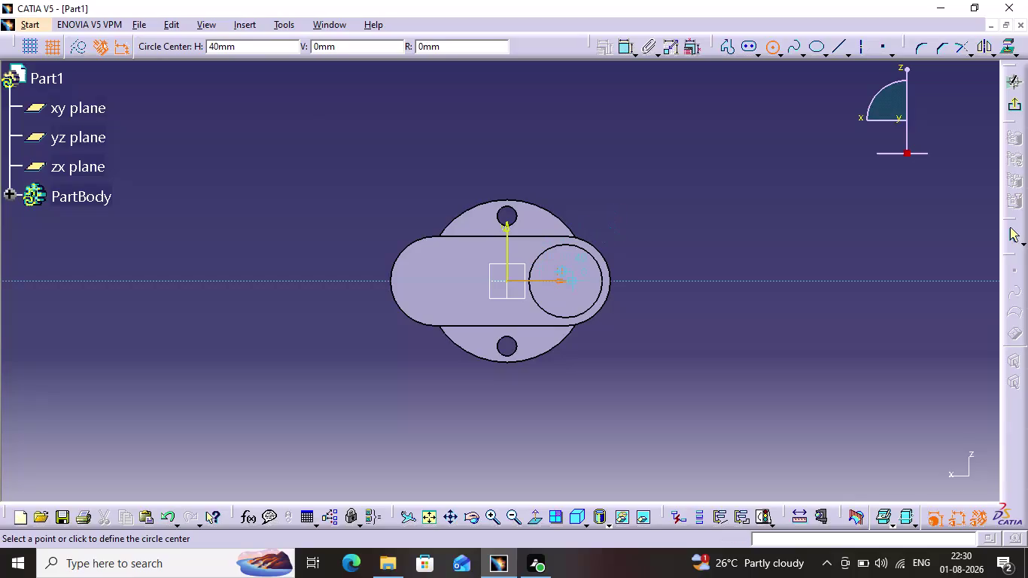
Sketch a trial circle at the shaft centre with a 50 mm diameter.
click(567, 280)
click(591, 325)
click(770, 325)
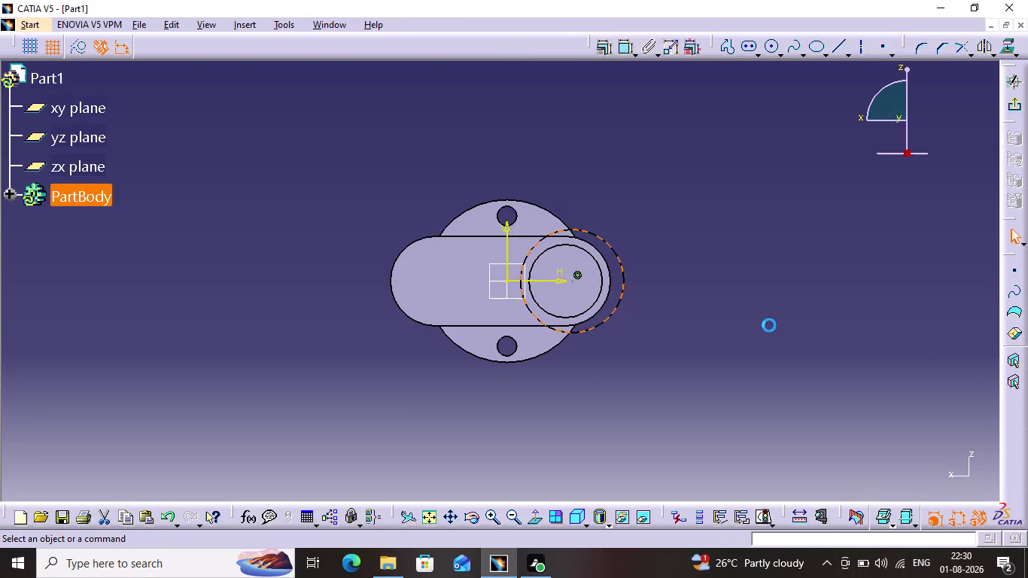
click(625, 266)
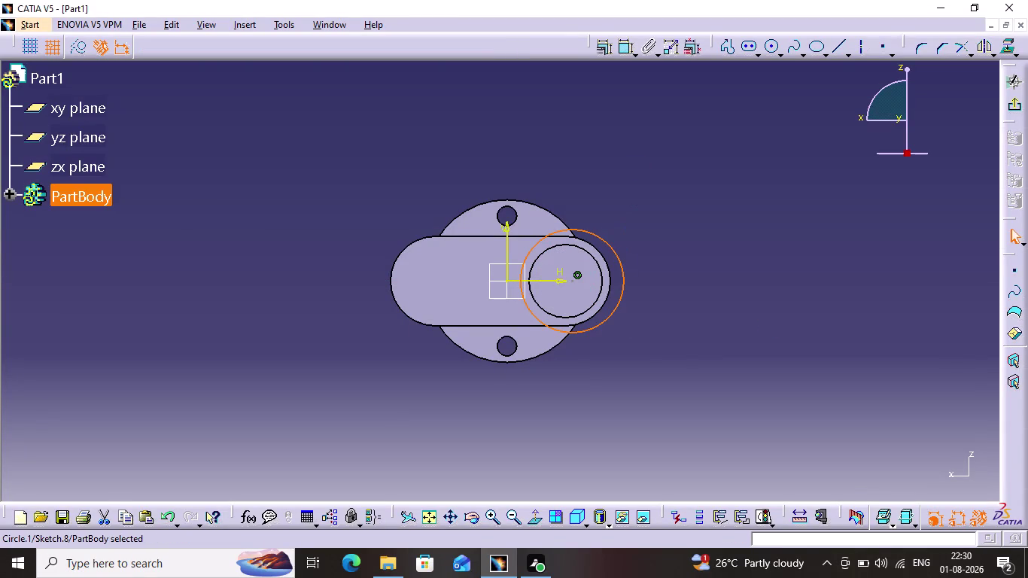
click(629, 50)
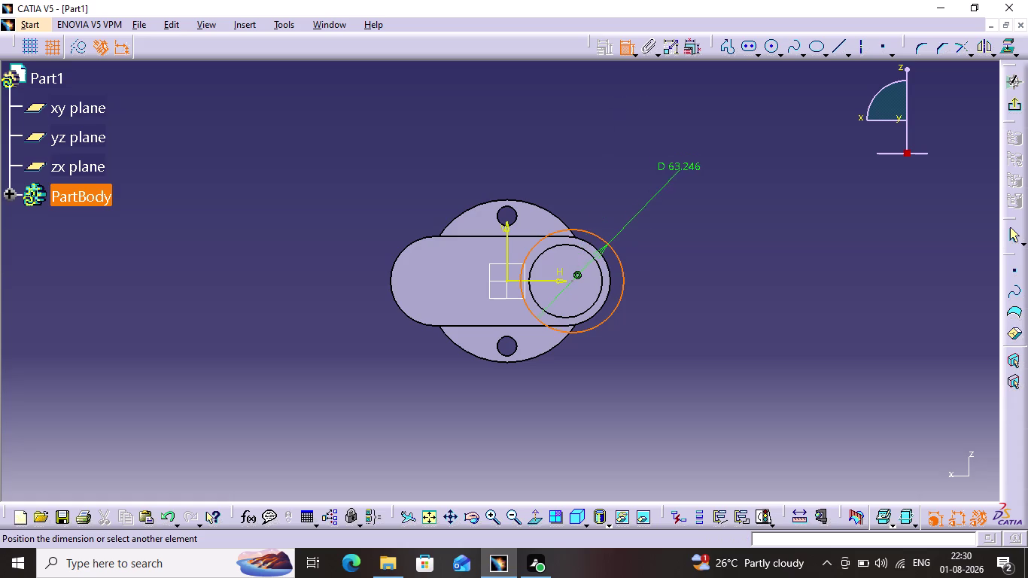
click(674, 180)
double_click(677, 173)
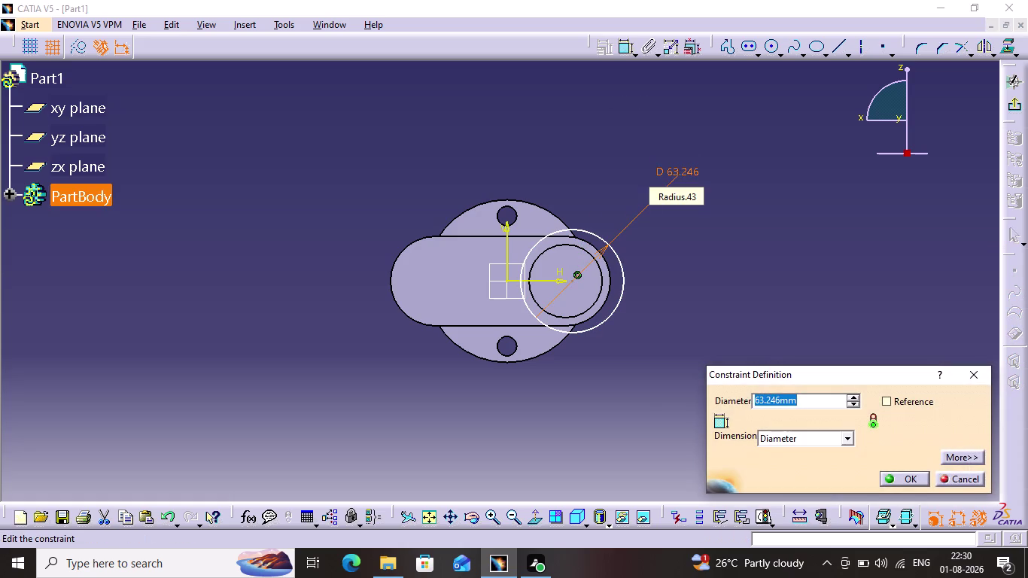
key(5)
key(0)
key(Return)
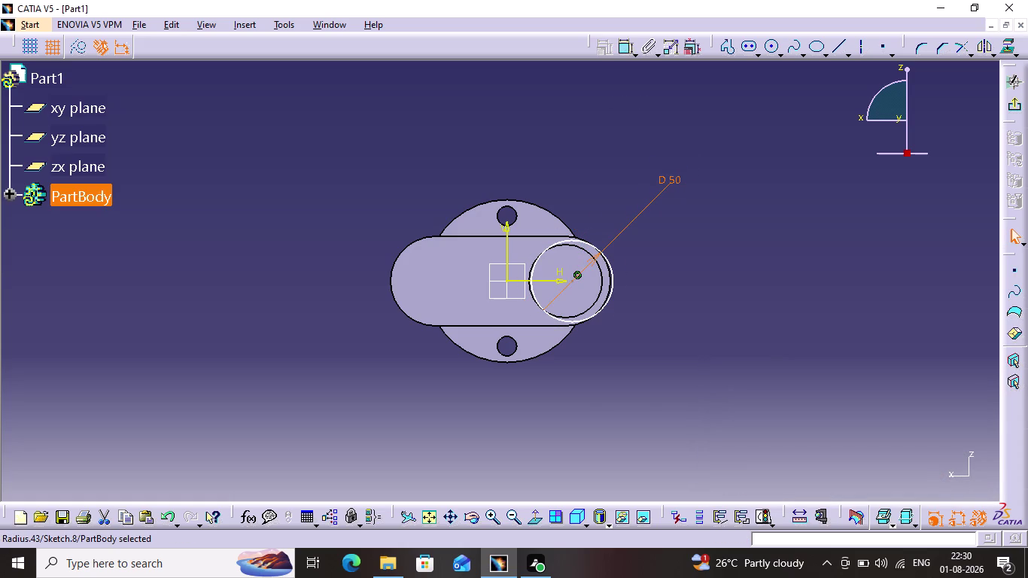
Constrain the trial circle concentric with the shaft's circular edge.
click(599, 281)
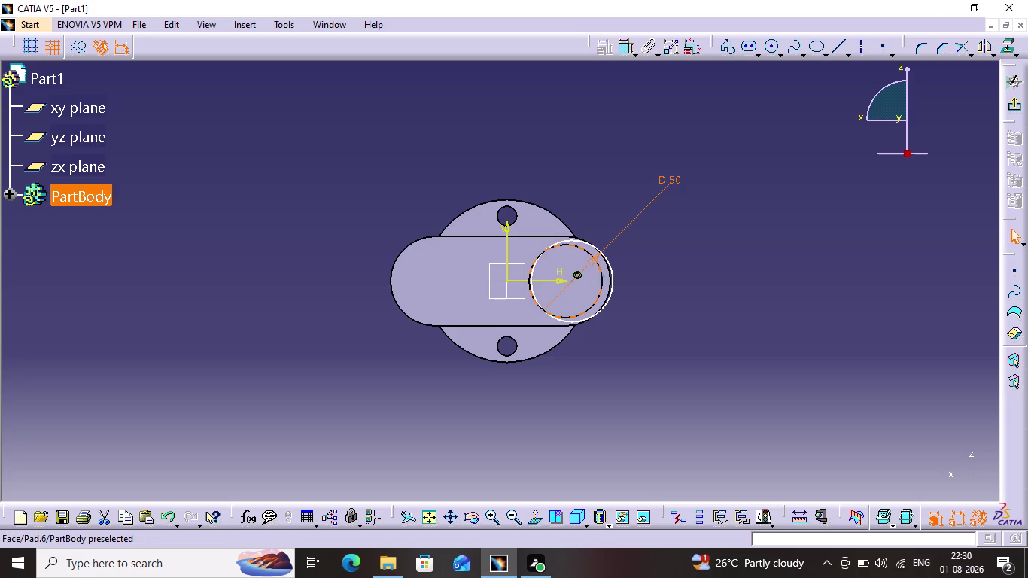
click(634, 281)
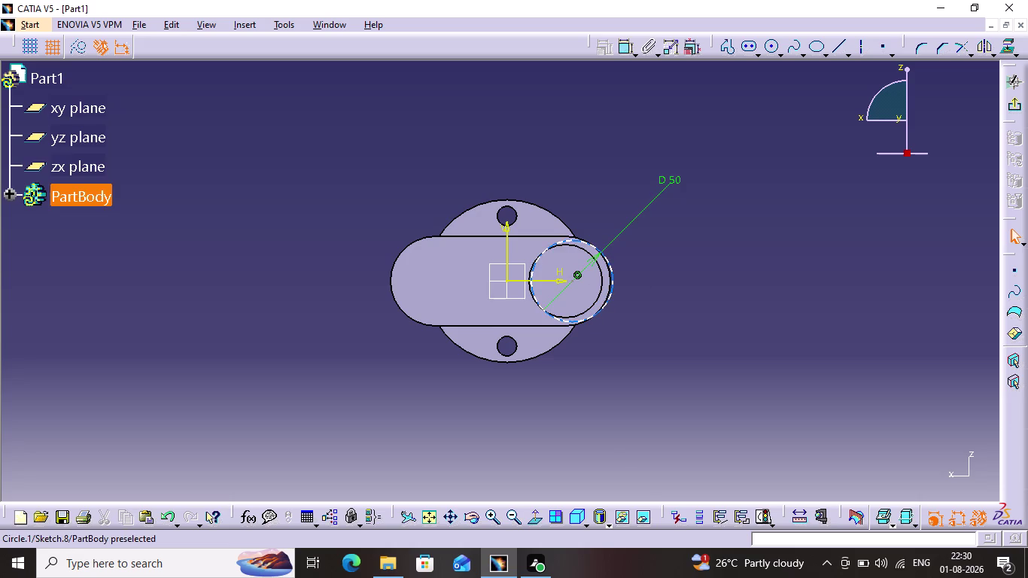
click(604, 256)
click(600, 269)
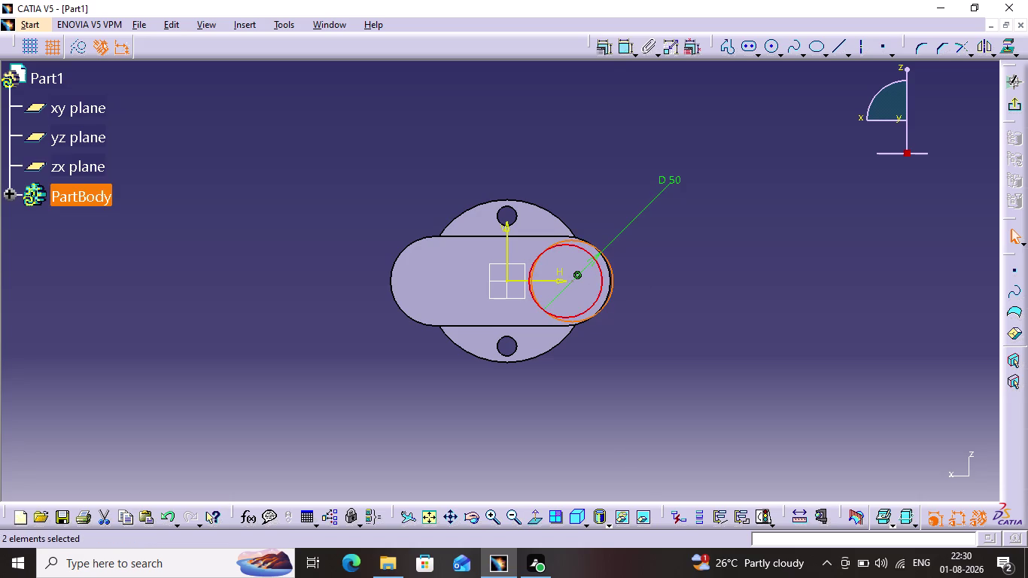
click(606, 56)
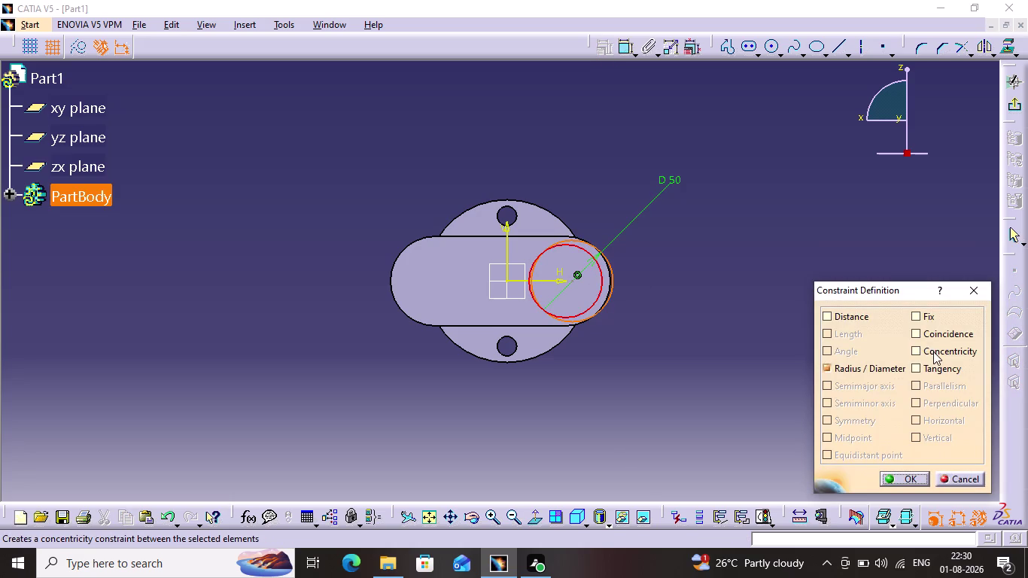
click(933, 352)
click(916, 475)
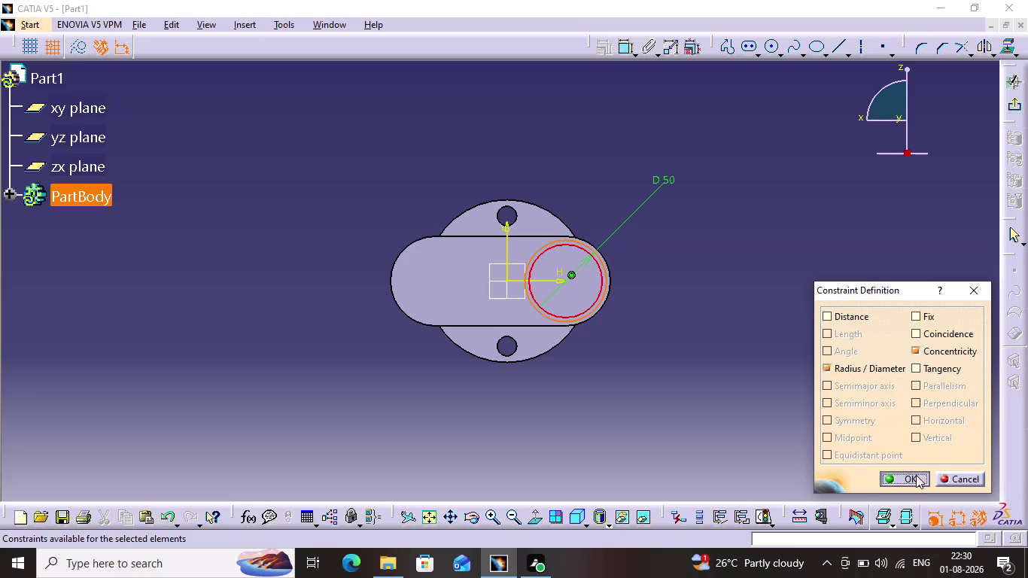
click(843, 390)
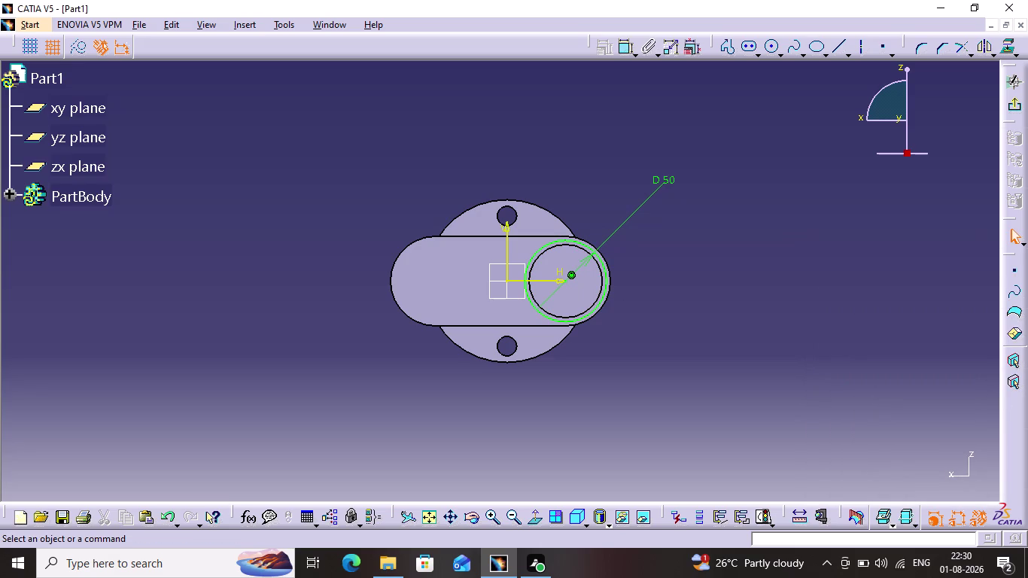
Dismiss the save prompt and undo the trial circle with its constraints.
key(ctrl+s)
key(ctrl+z)
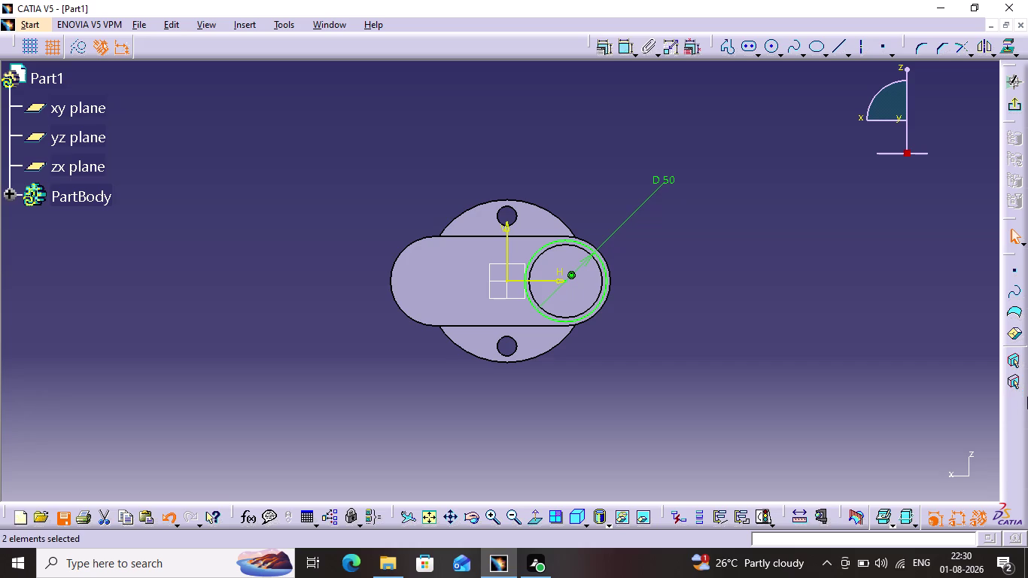
key(ctrl+z)
key(ctrl+z)
key(ctrl+z)
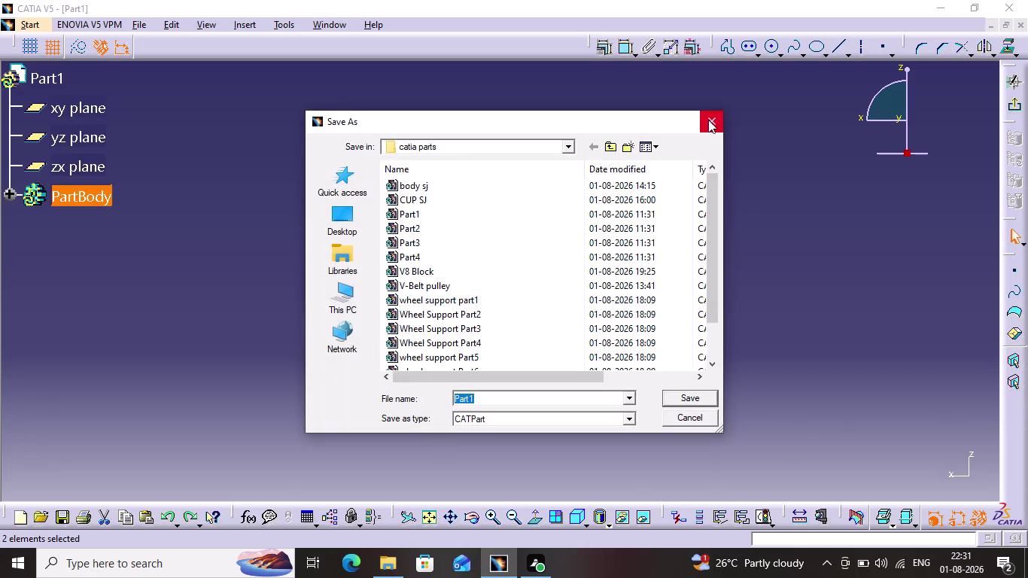
click(708, 119)
key(ctrl+z)
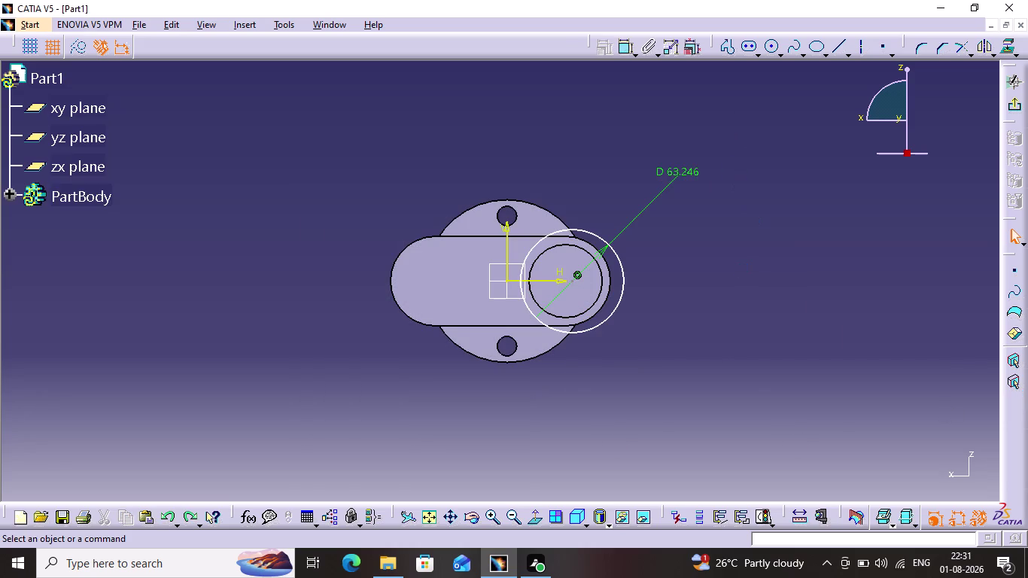
key(ctrl+z)
key(ctrl+z)
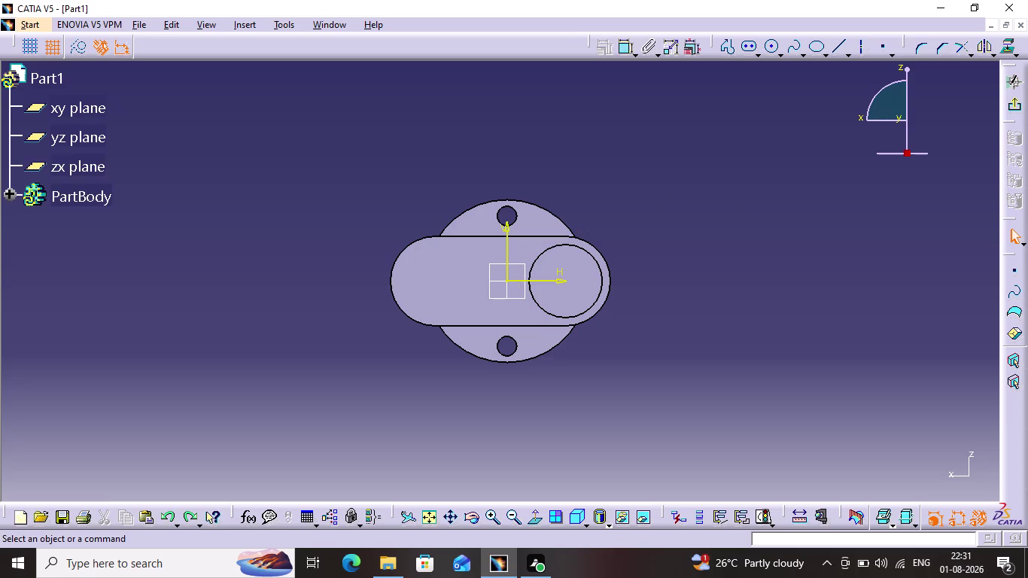
Draw an elongated slot profile starting from the shaft centre.
click(747, 46)
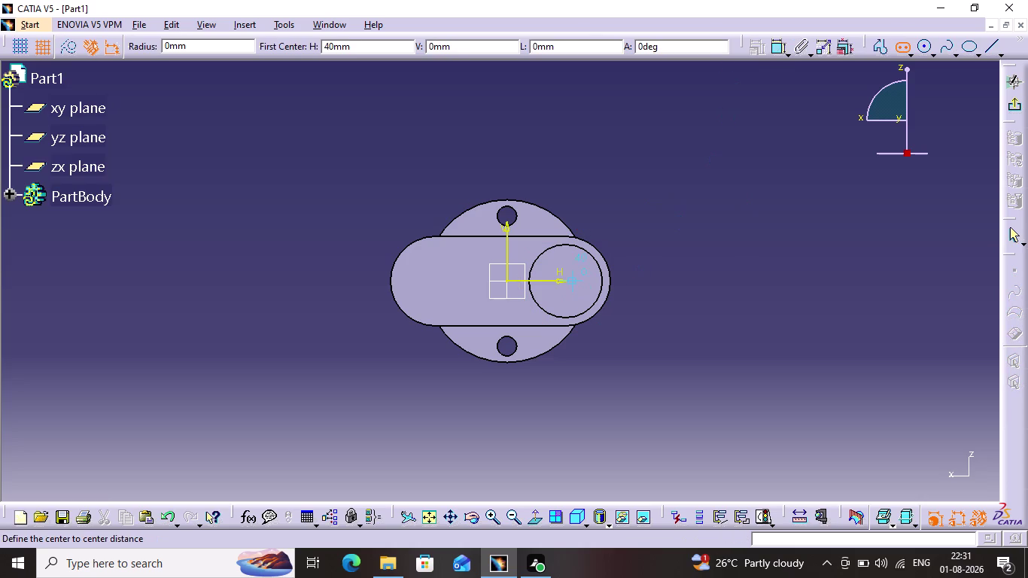
click(569, 283)
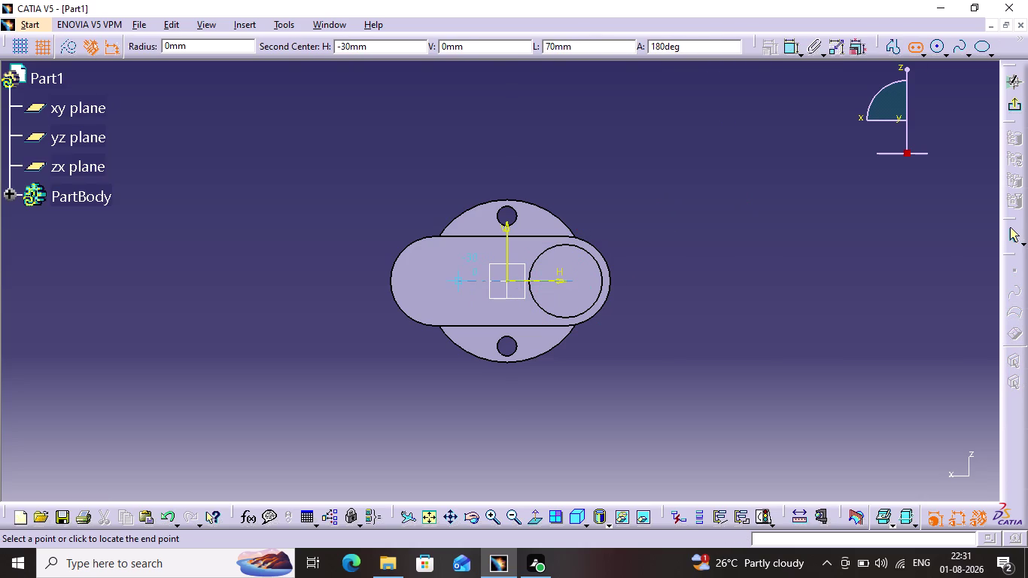
click(455, 277)
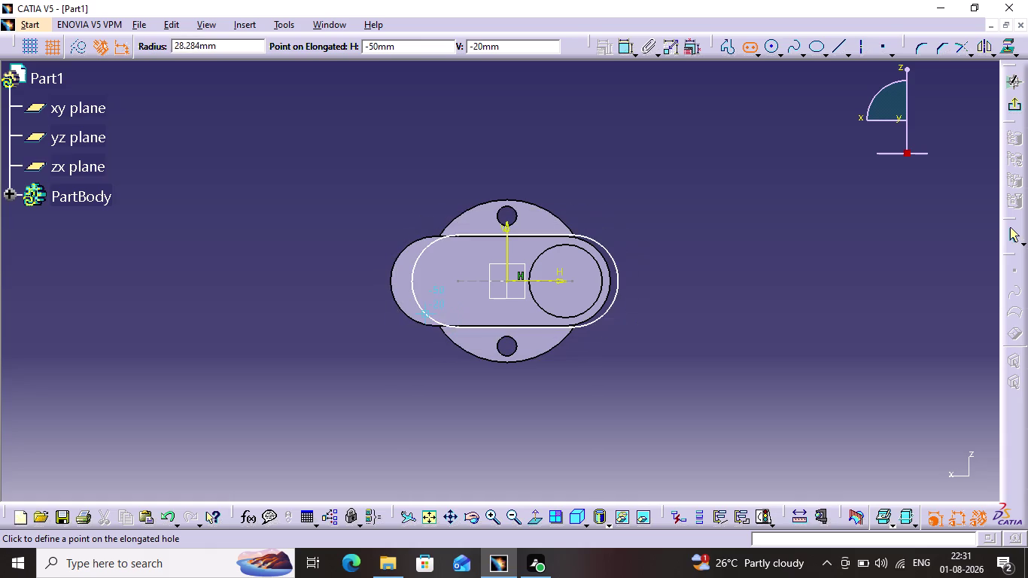
click(416, 303)
click(670, 301)
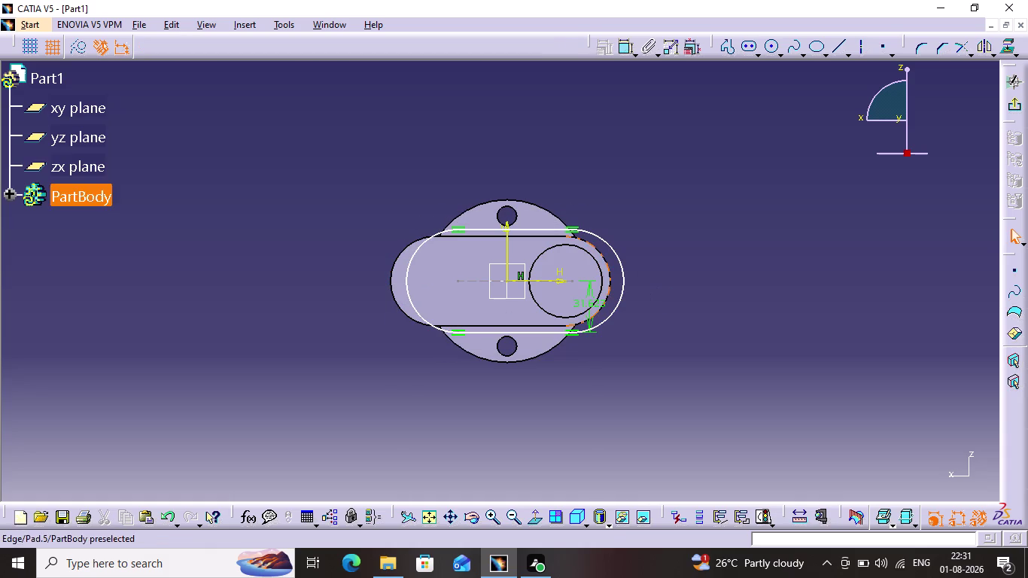
click(540, 227)
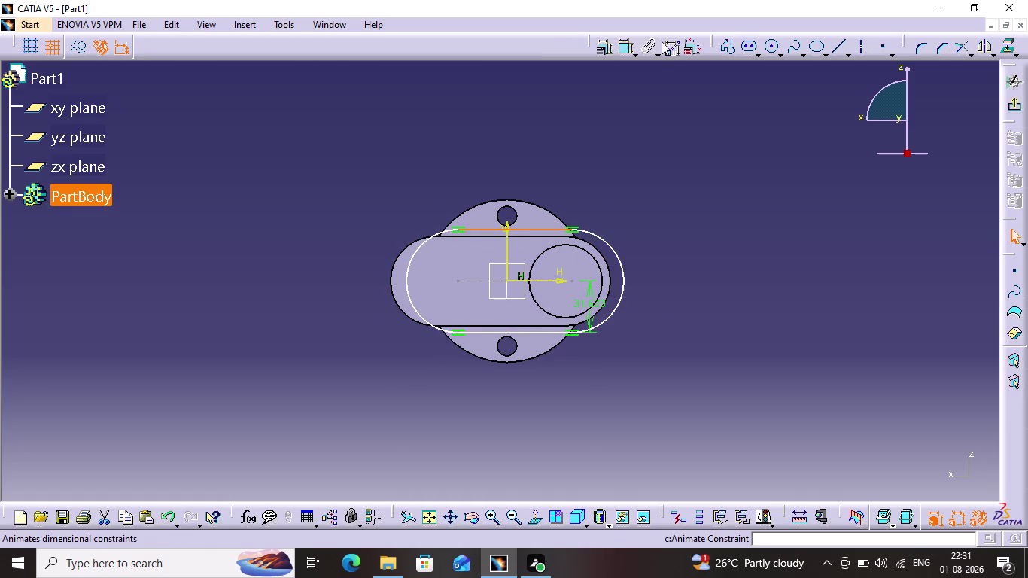
Dimension the slot to 40 mm length and 27.5 mm width.
click(623, 52)
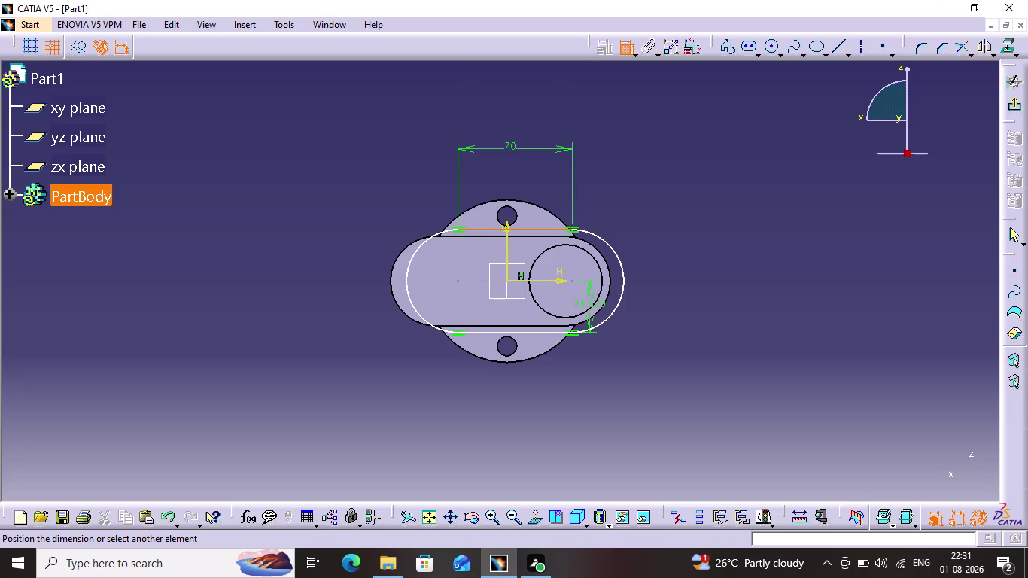
triple_click(512, 144)
double_click(512, 144)
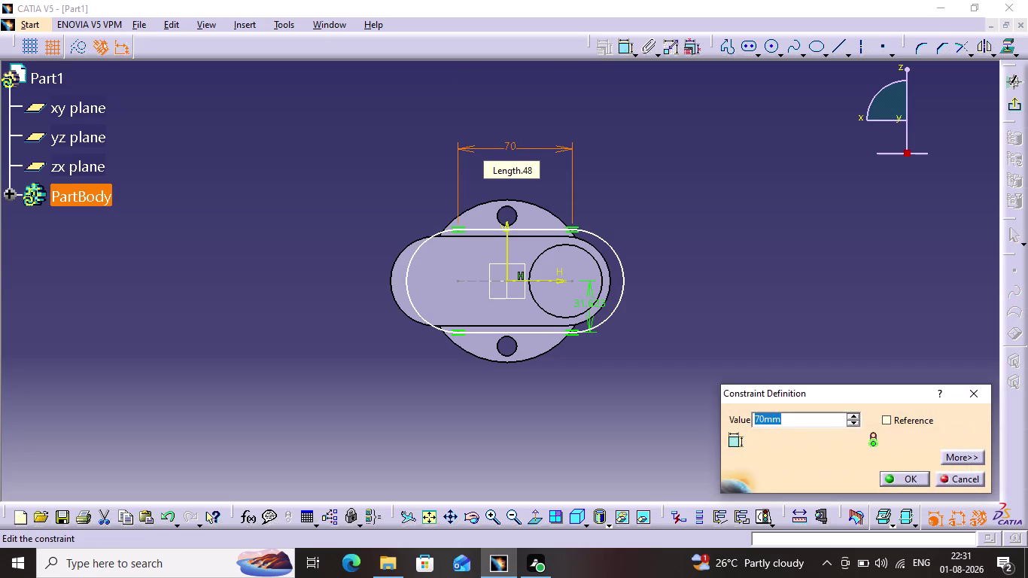
text(40)
key(Return)
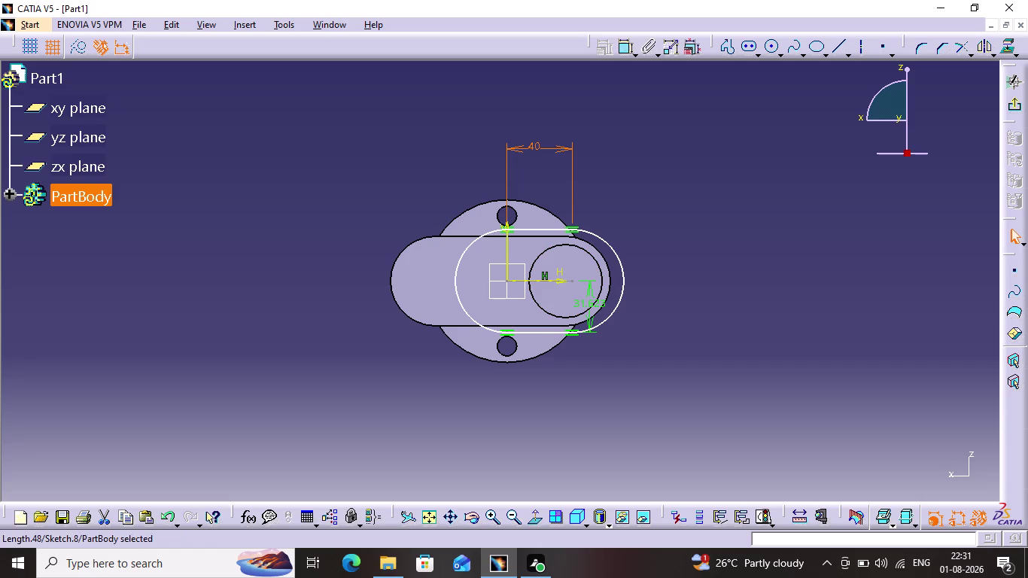
double_click(592, 307)
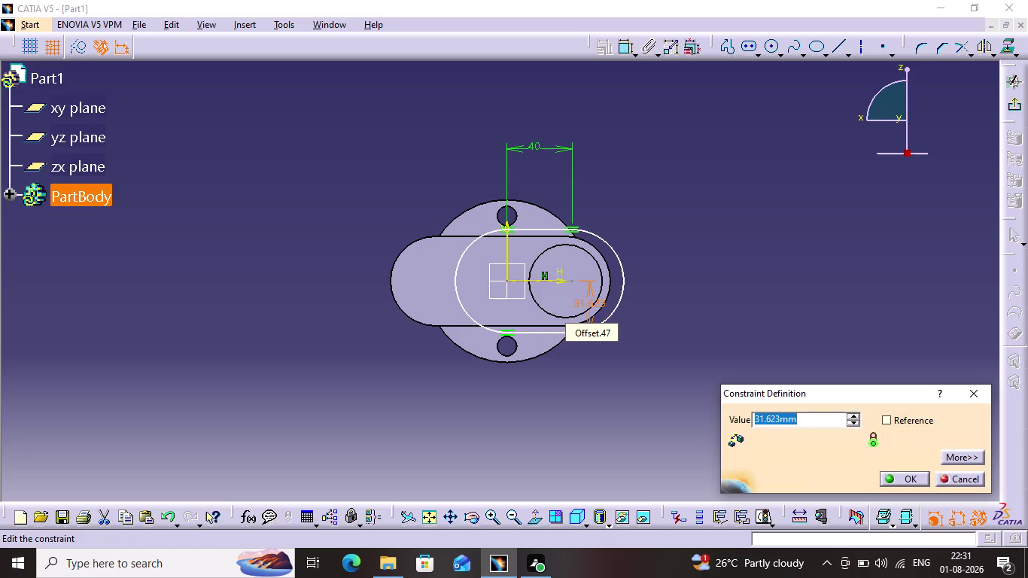
key(2)
key(7)
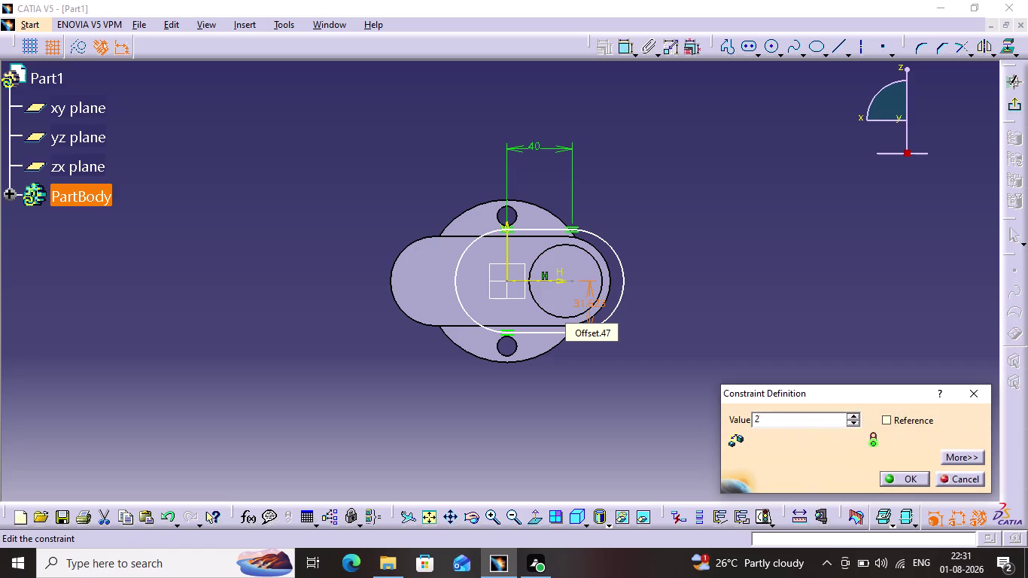
text(.5)
key(Return)
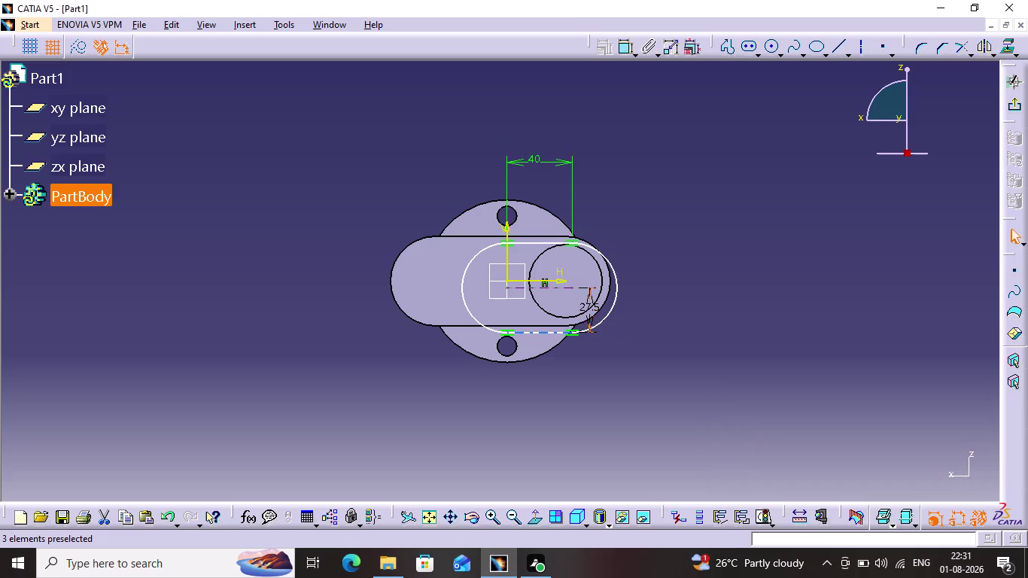
Make the slot's end arc concentric with the shaft circle and exit the sketch.
click(610, 303)
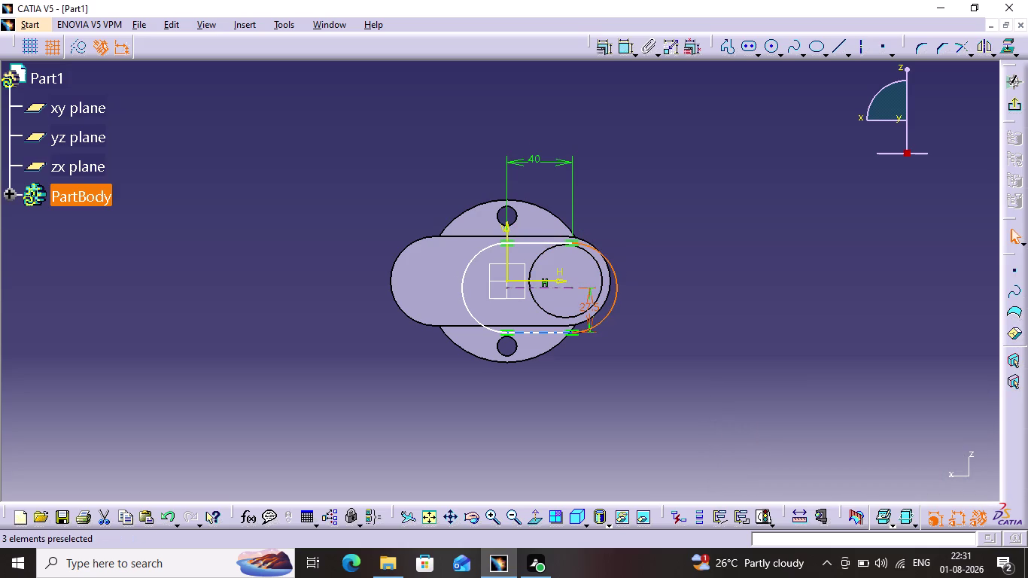
click(601, 289)
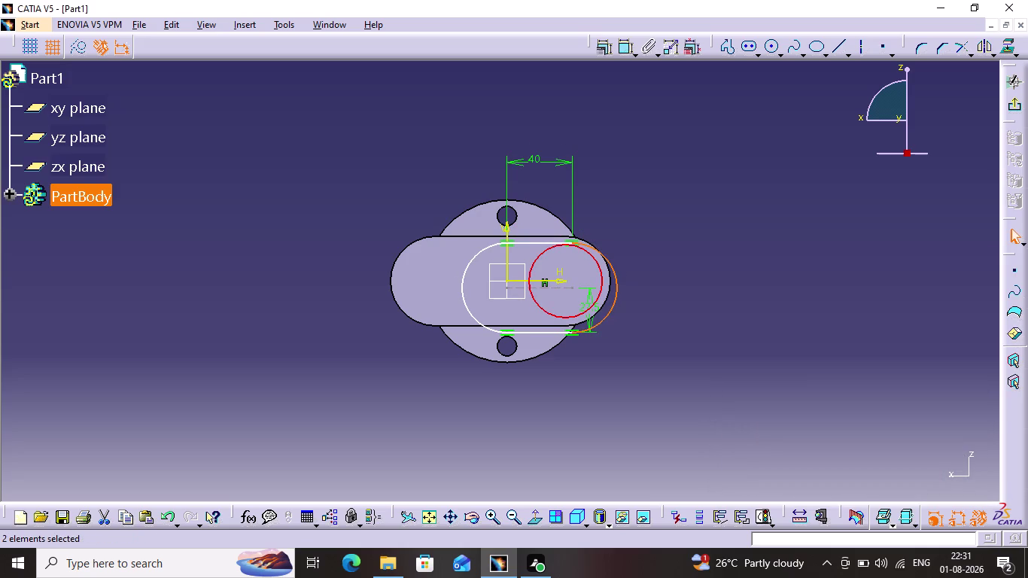
click(609, 54)
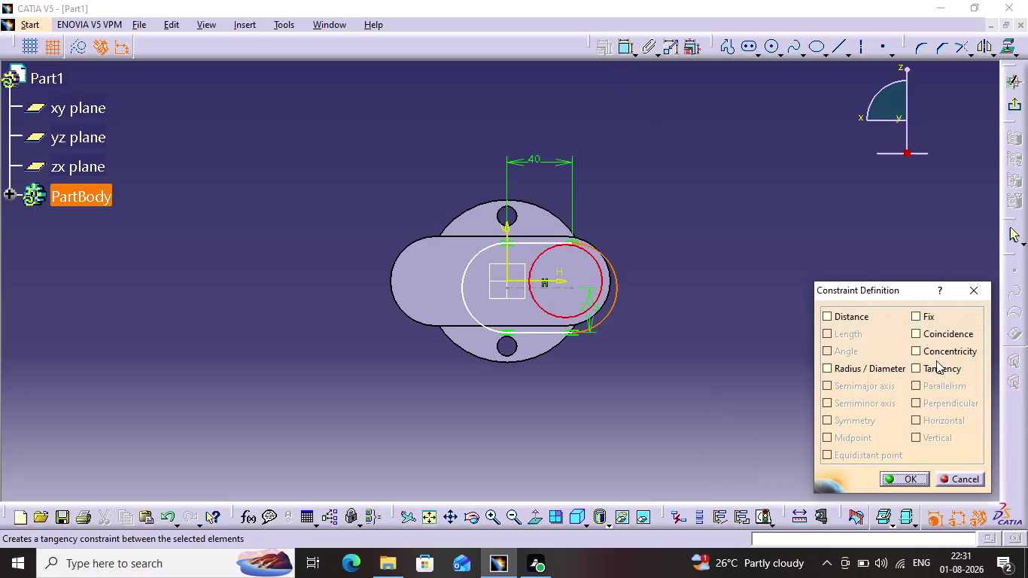
click(939, 356)
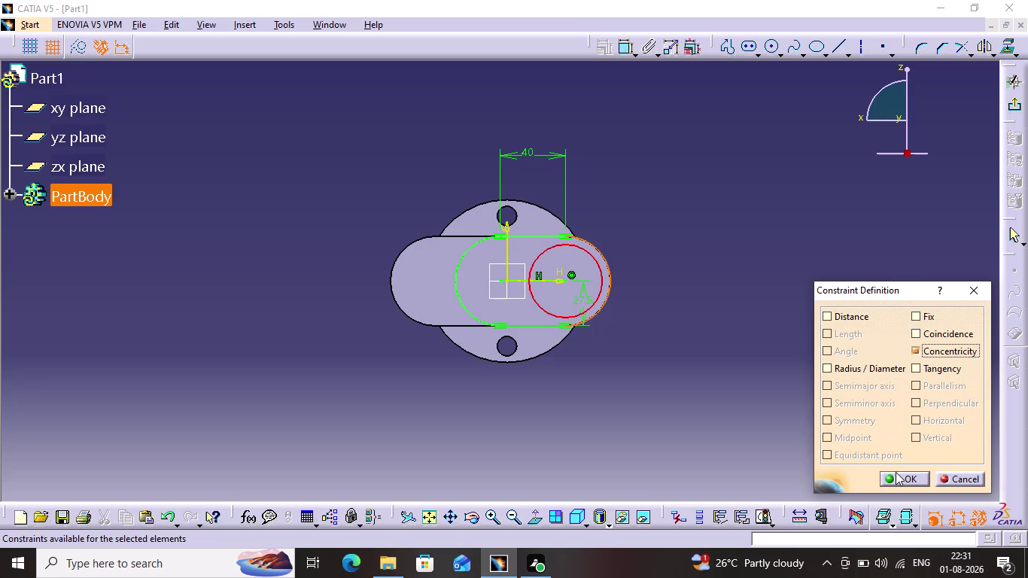
click(896, 477)
click(802, 311)
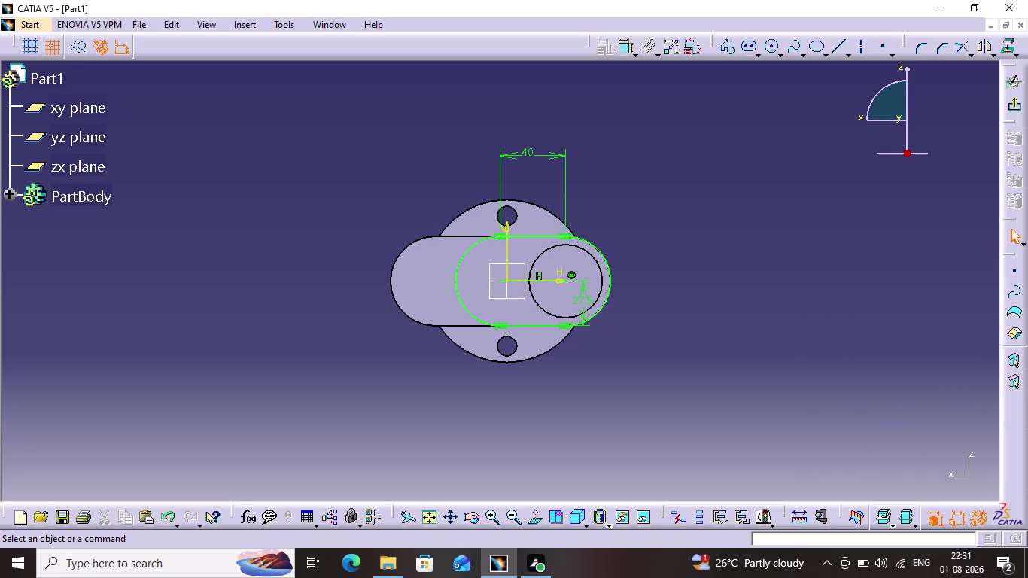
click(1014, 112)
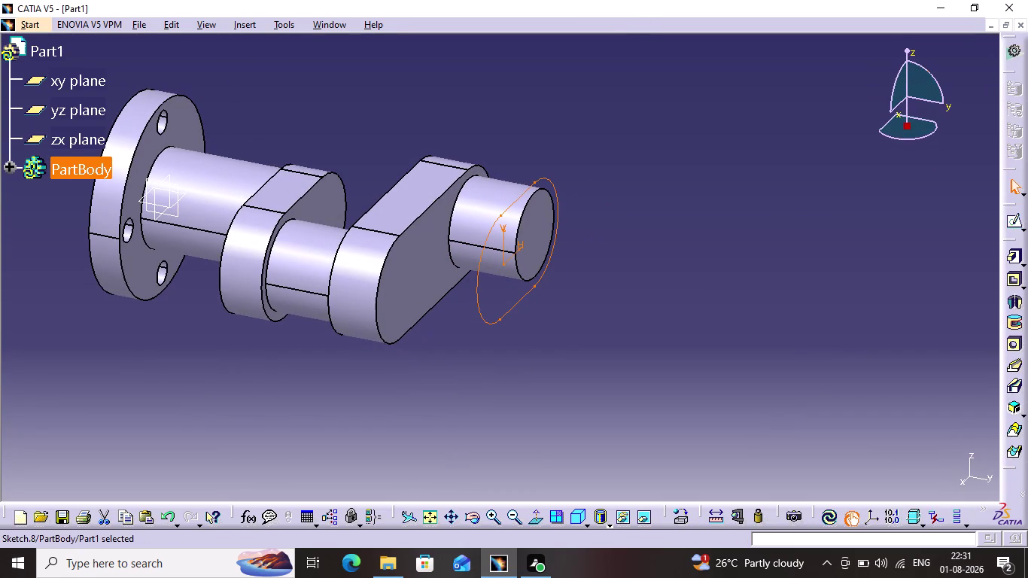
Pad the slot sketch 22 mm and start a sketch on the new web's end face.
click(1014, 262)
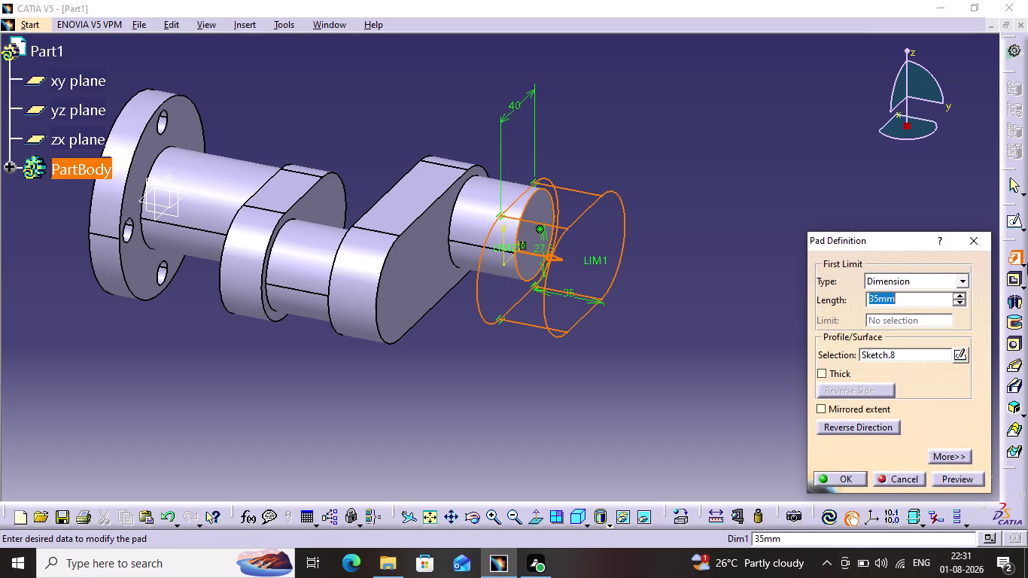
text(22)
key(Return)
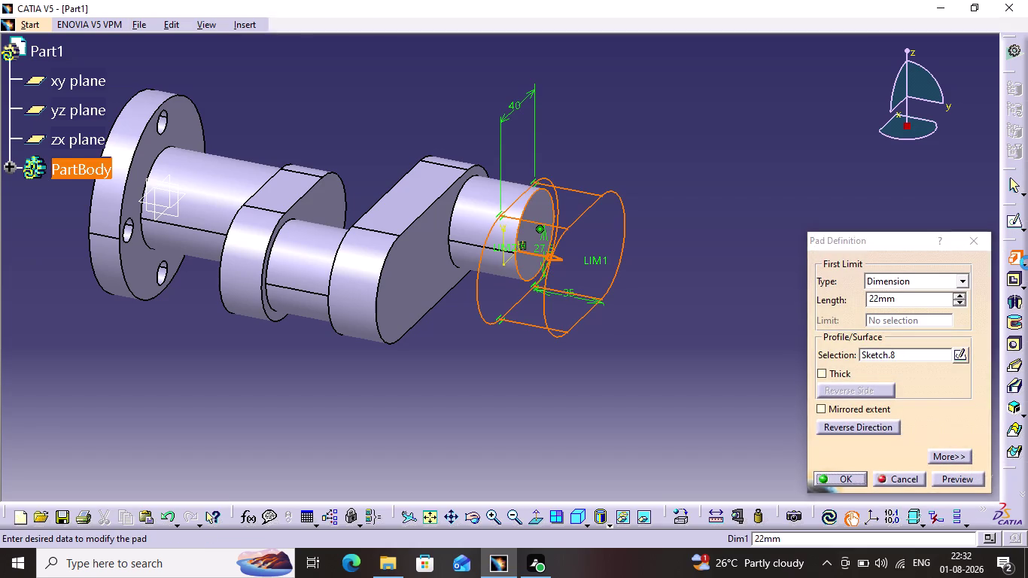
click(655, 320)
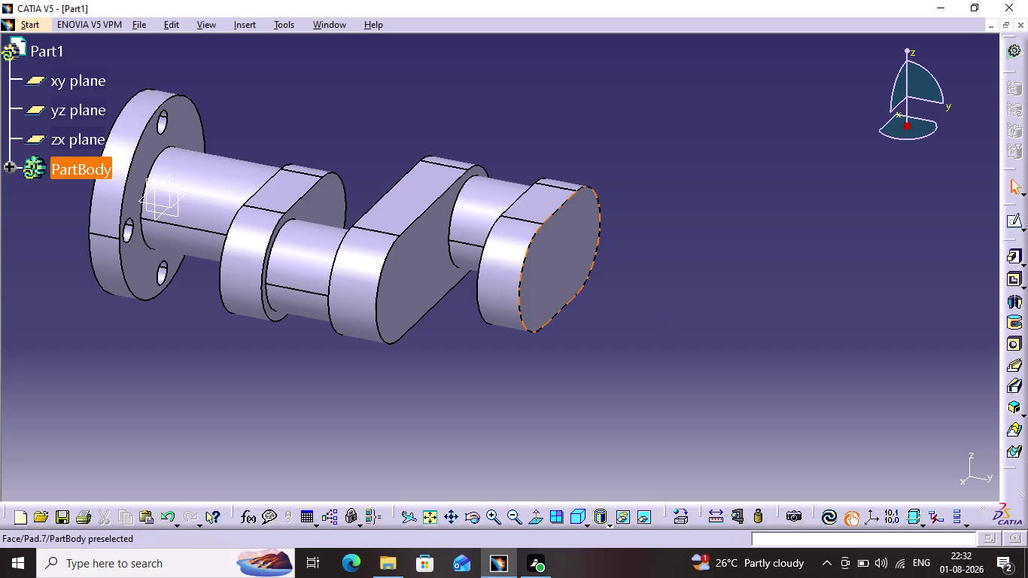
click(536, 291)
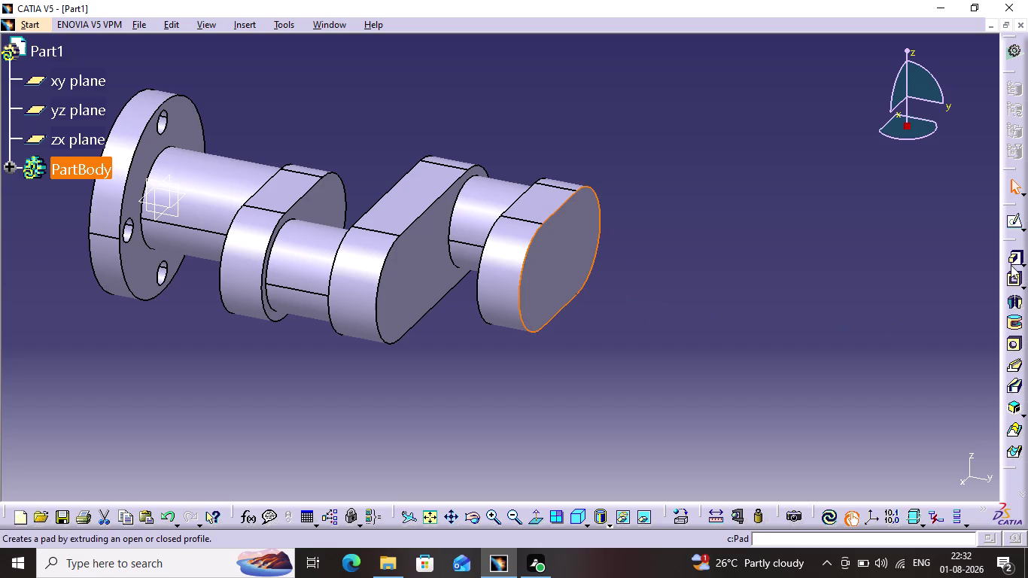
click(1017, 227)
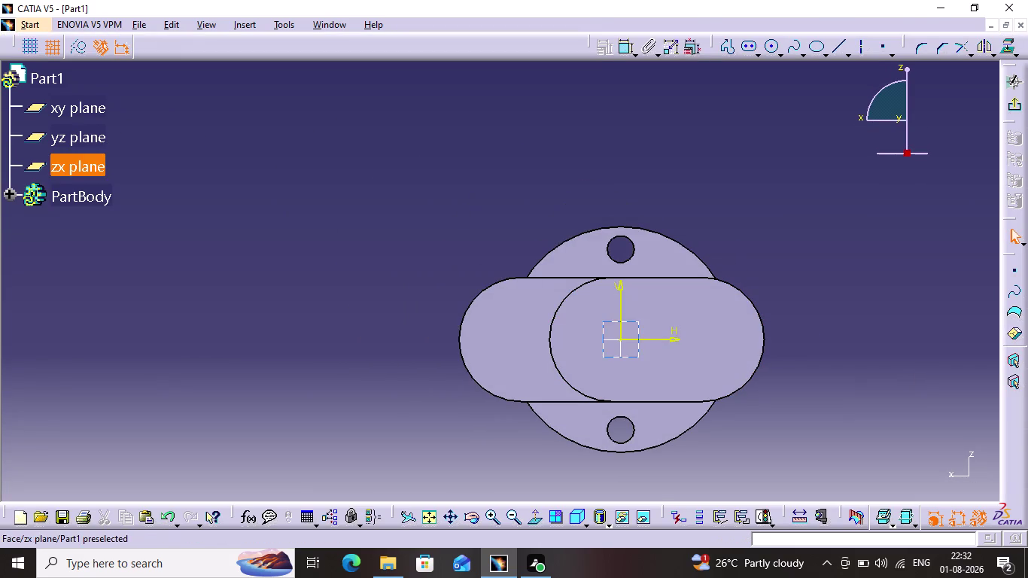
Sketch a circle on the end web's face and set its diameter to 50 mm.
click(1006, 106)
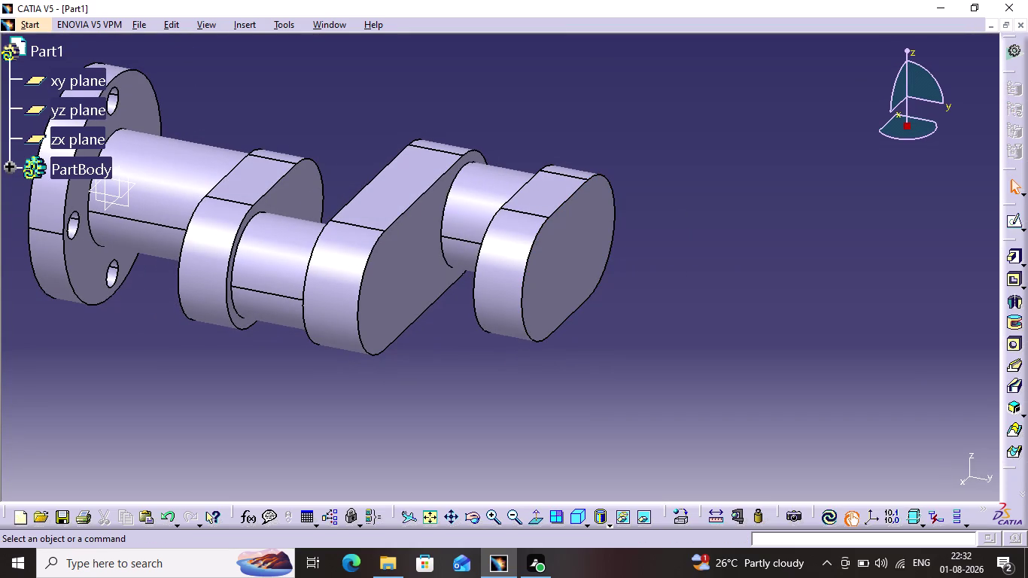
click(1019, 230)
click(588, 244)
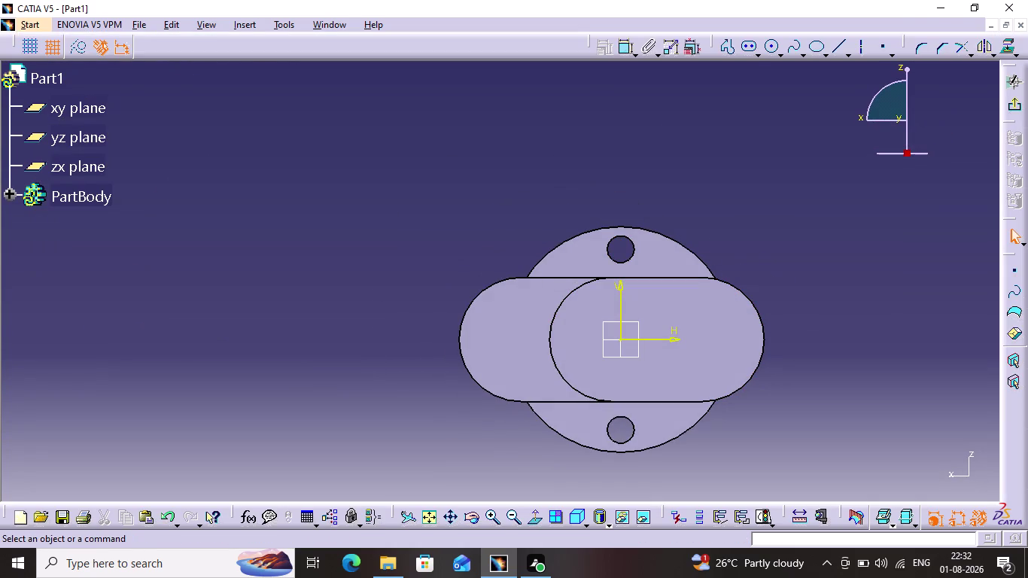
click(772, 49)
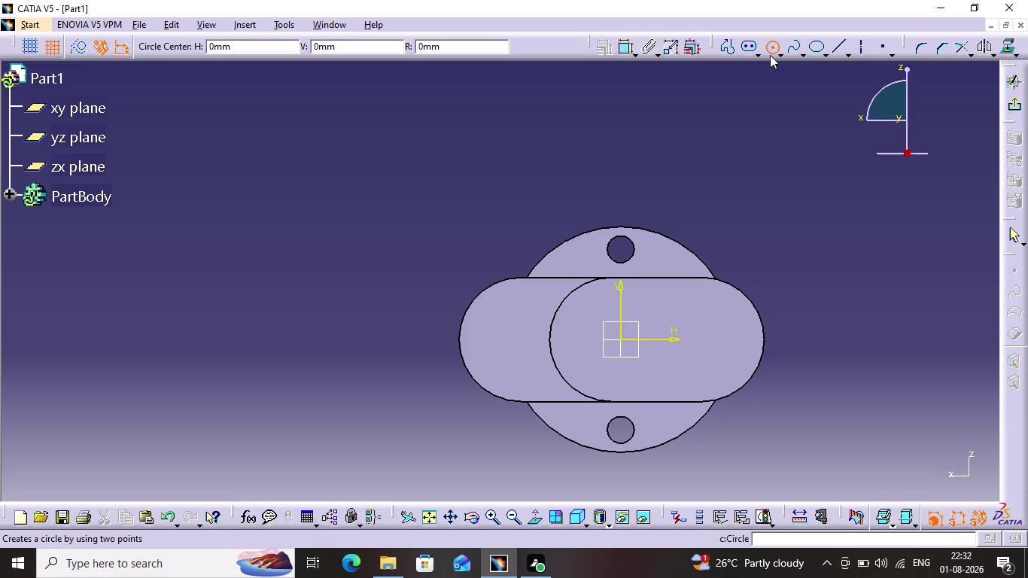
click(586, 339)
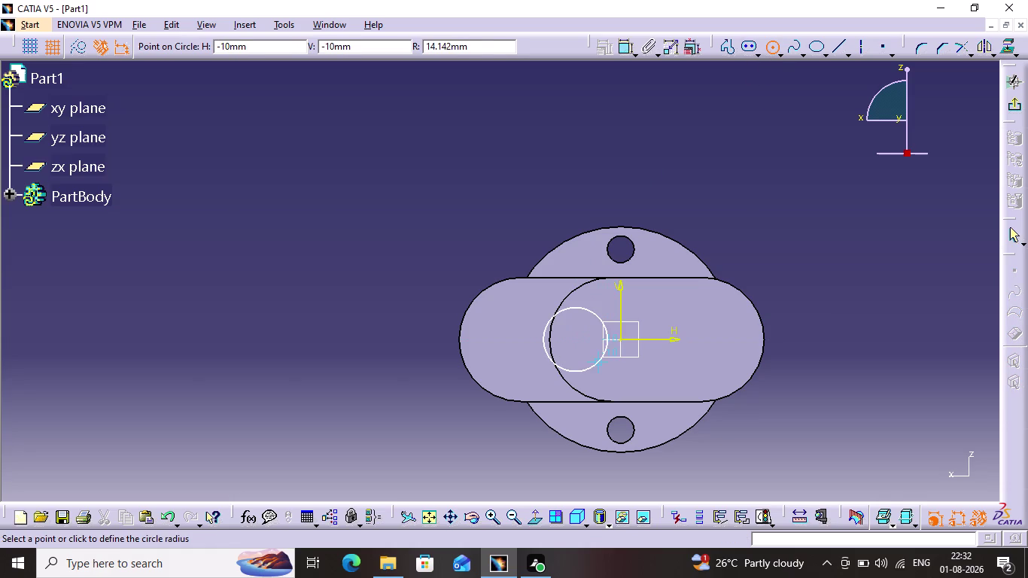
click(592, 372)
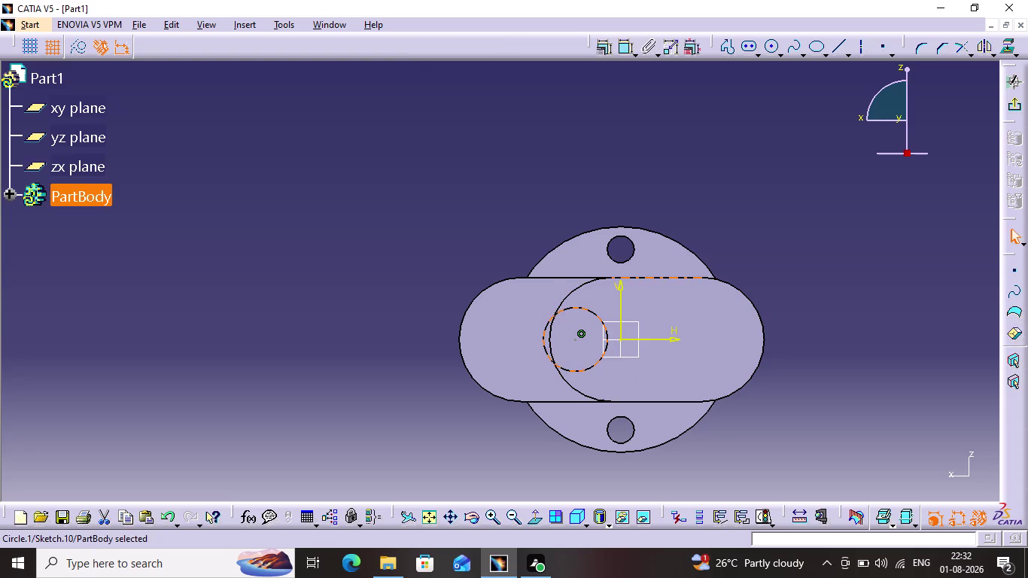
click(620, 52)
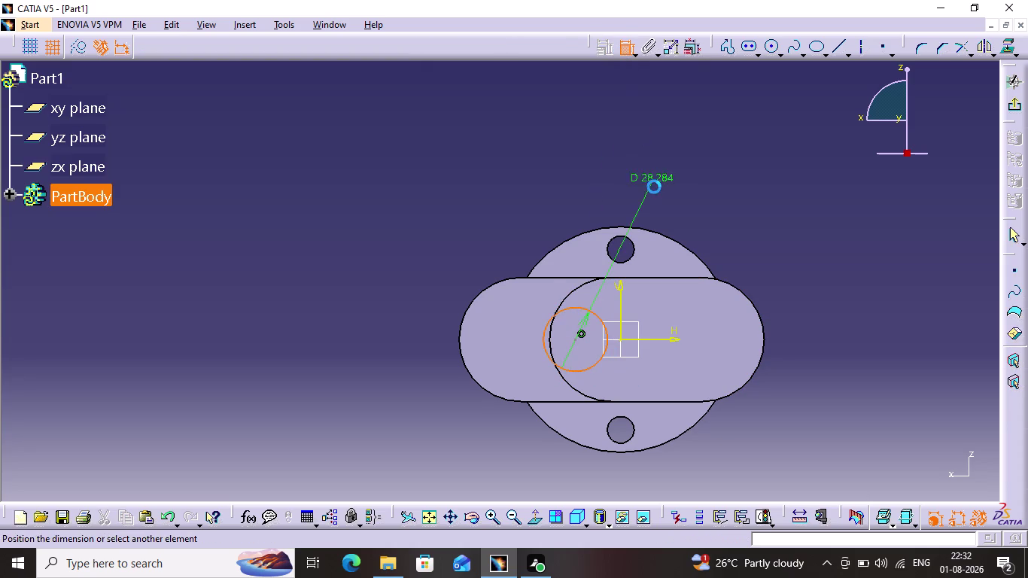
click(671, 181)
double_click(673, 174)
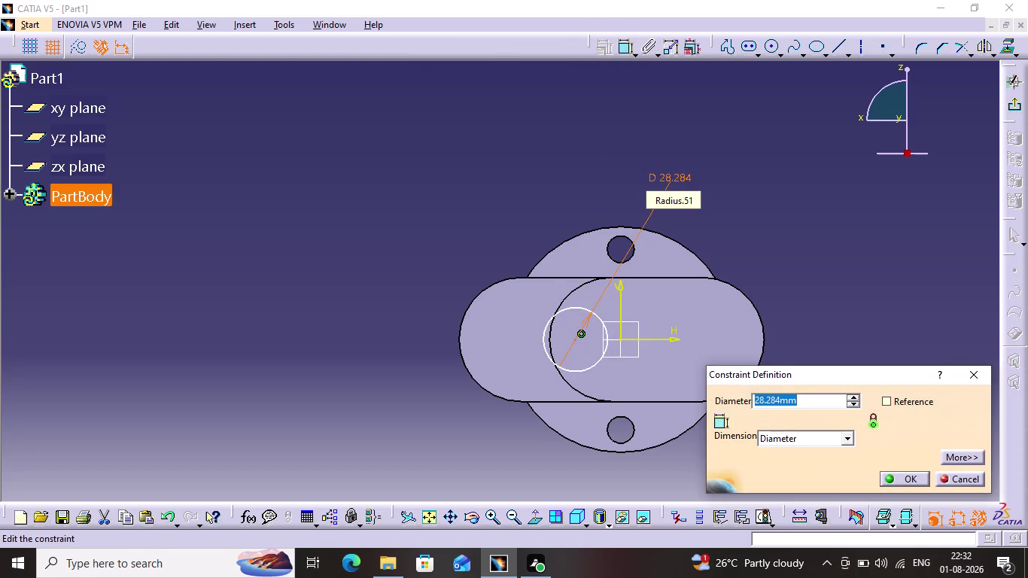
text(50)
key(Return)
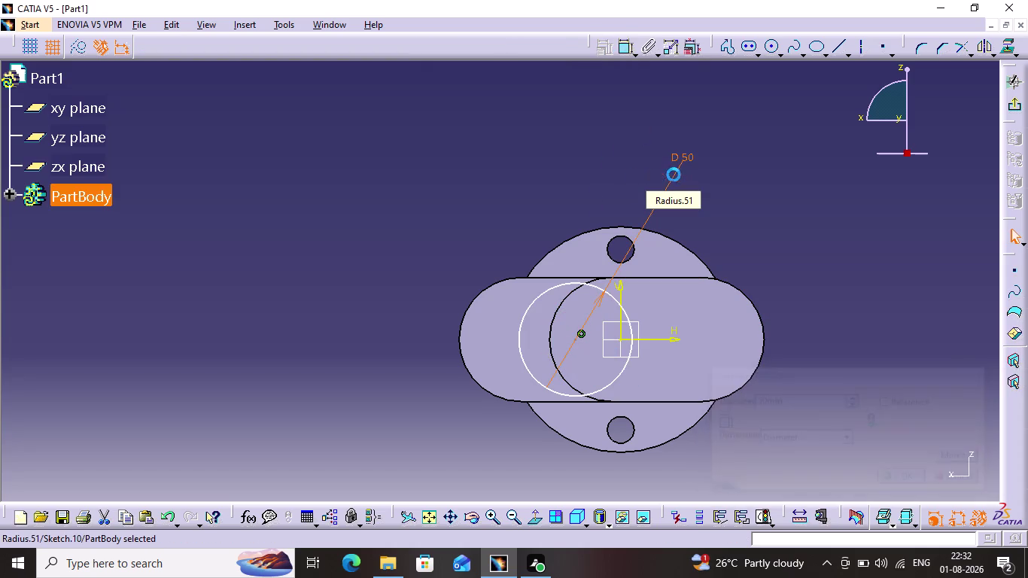
Constrain the circle concentric with the web's rounded end and exit the sketch.
click(539, 298)
click(556, 322)
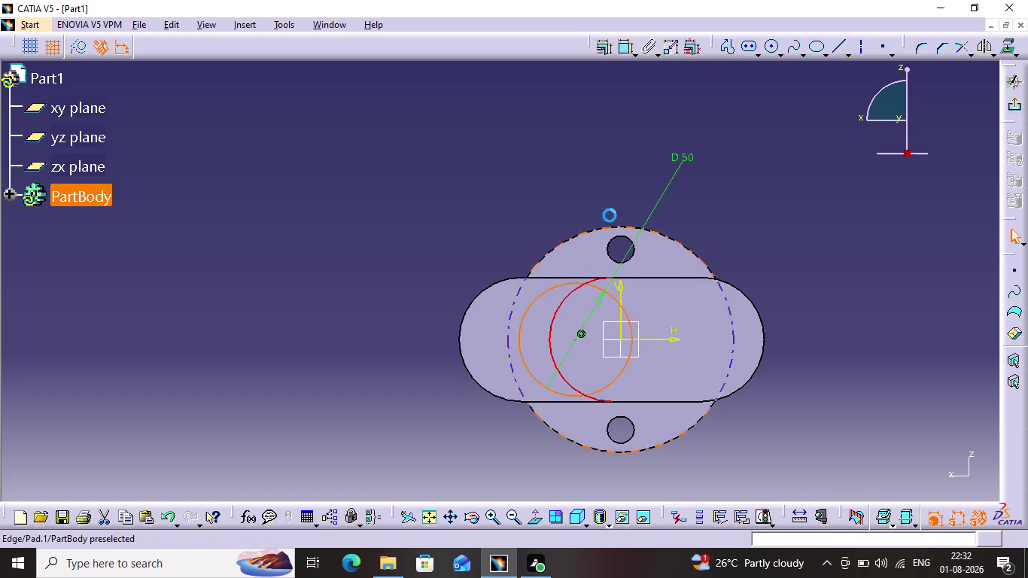
click(605, 45)
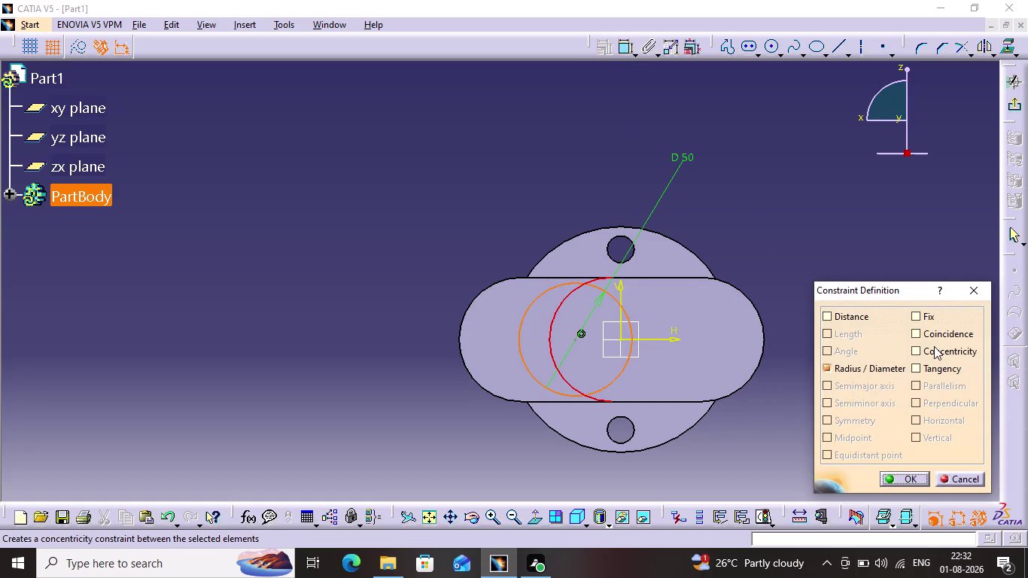
click(934, 346)
click(889, 479)
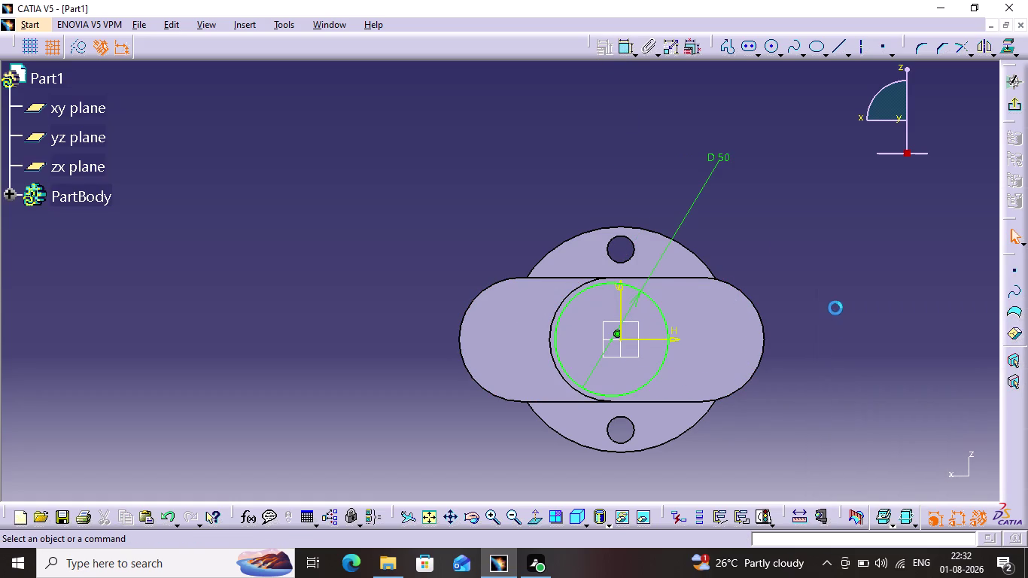
click(836, 276)
click(1011, 106)
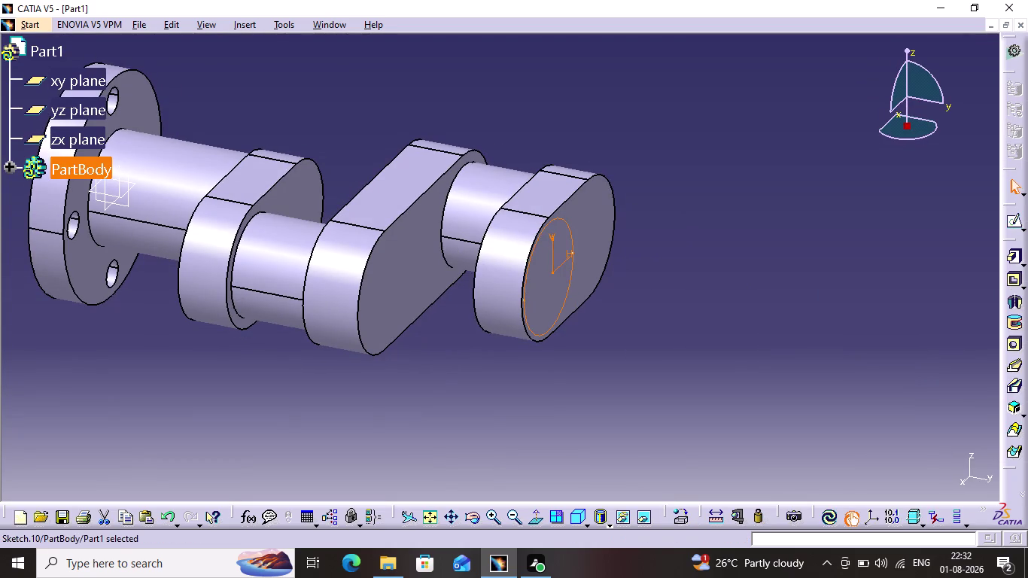
Pad the 50 mm circle 45 mm and open a sketch on the stub's end face.
click(1018, 266)
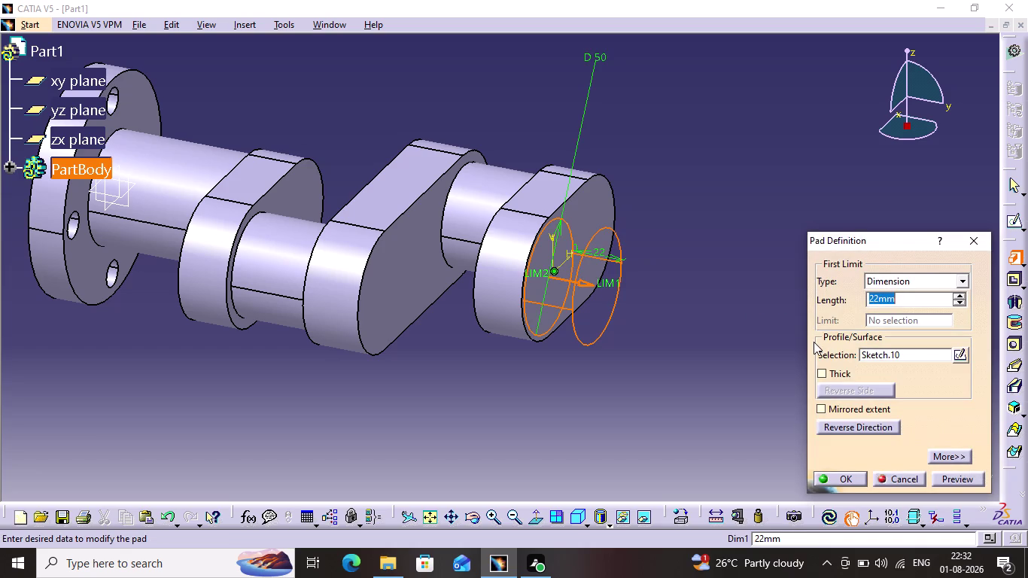
text(45)
key(Return)
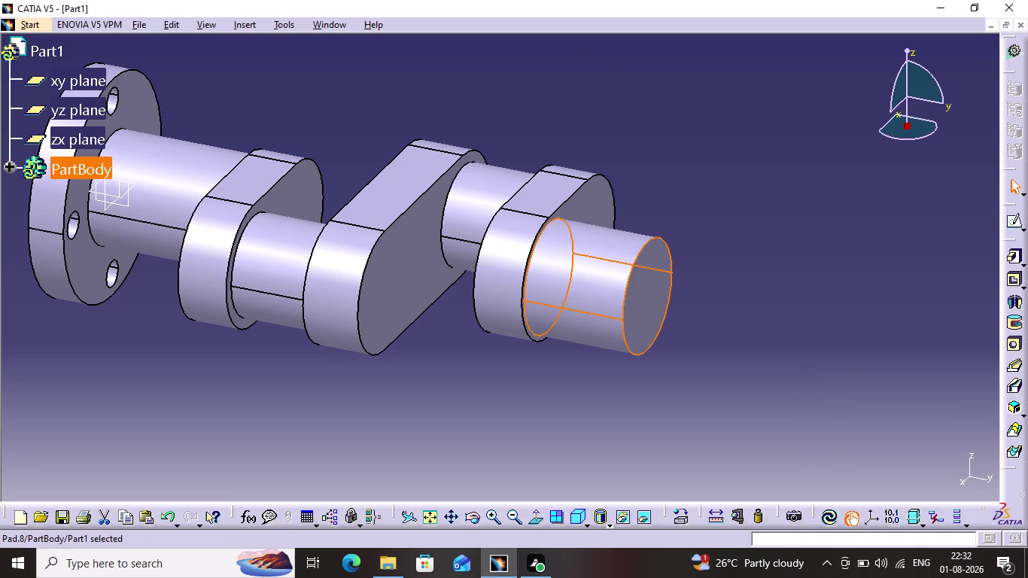
click(784, 365)
click(649, 295)
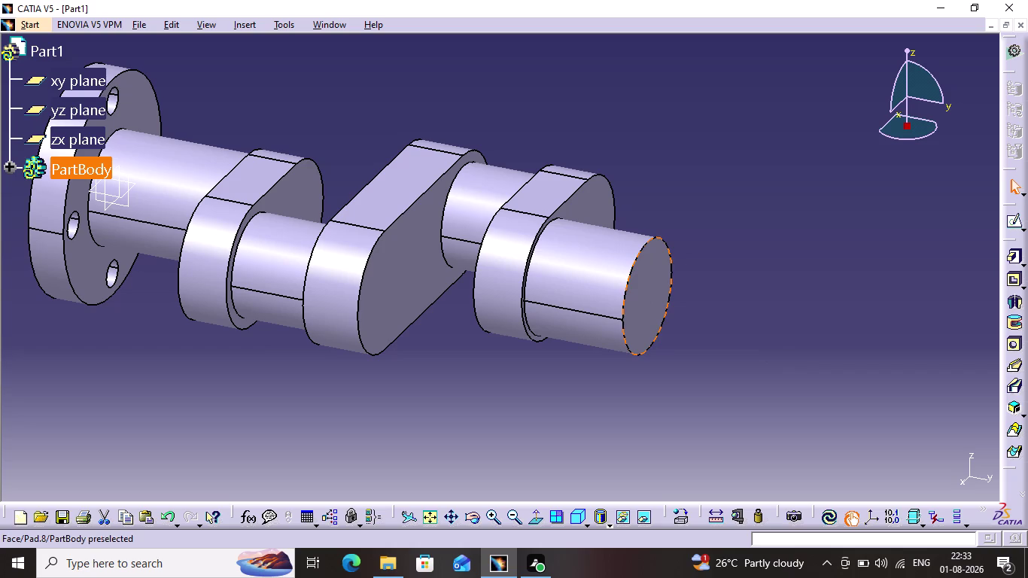
click(1016, 220)
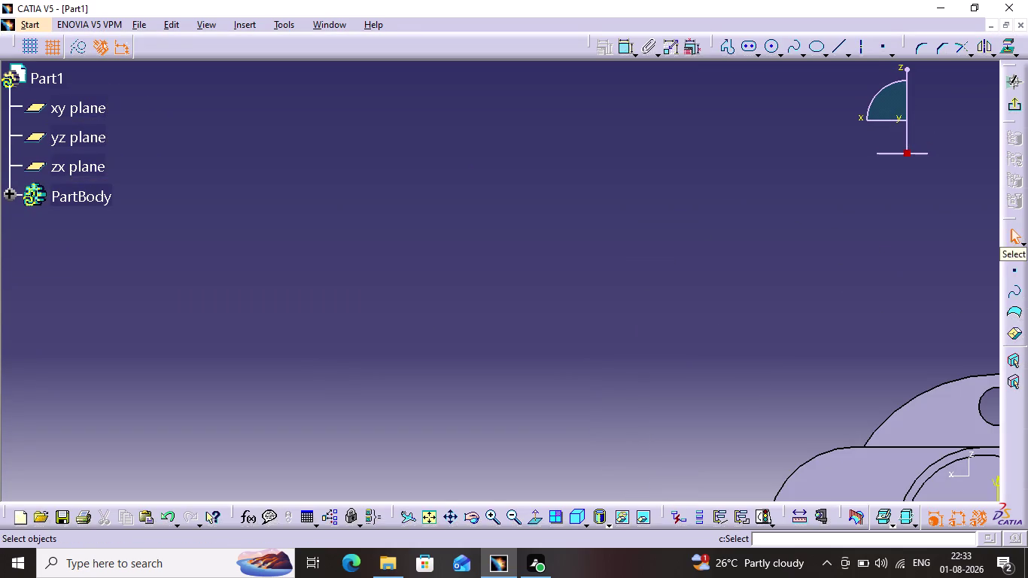
Fit the part in view and draw an elongated slot over the shaft end.
click(456, 520)
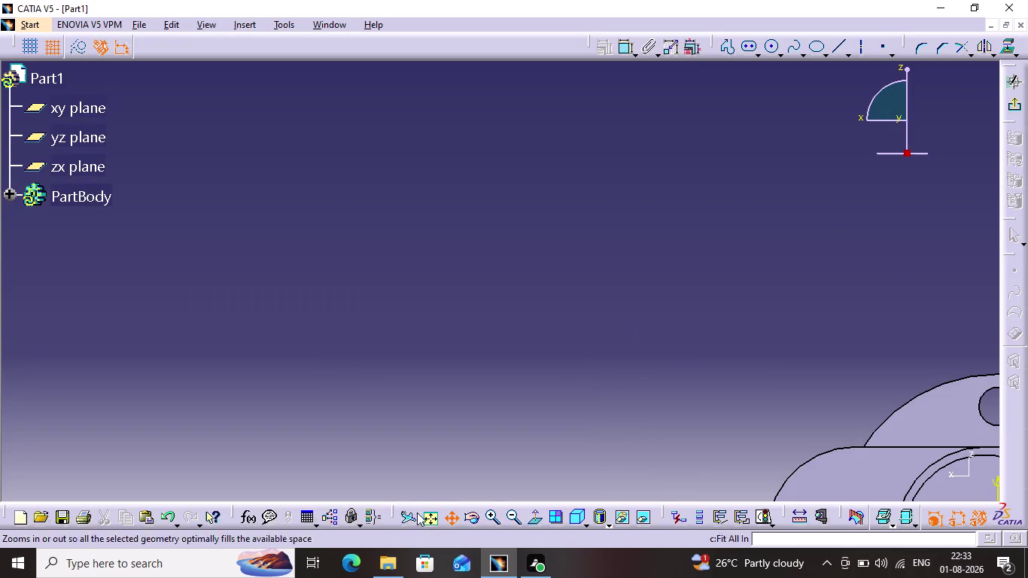
click(432, 511)
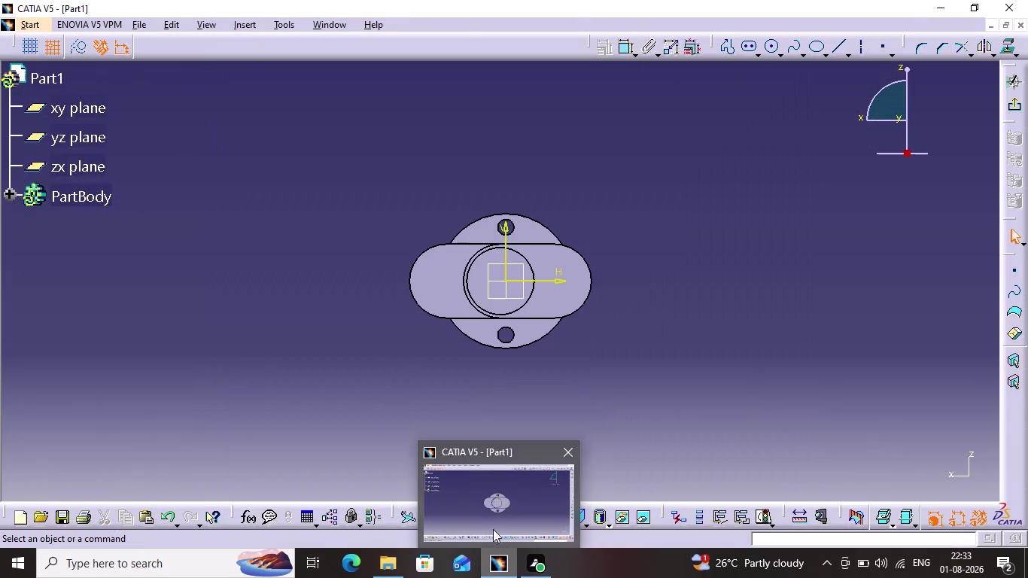
click(491, 522)
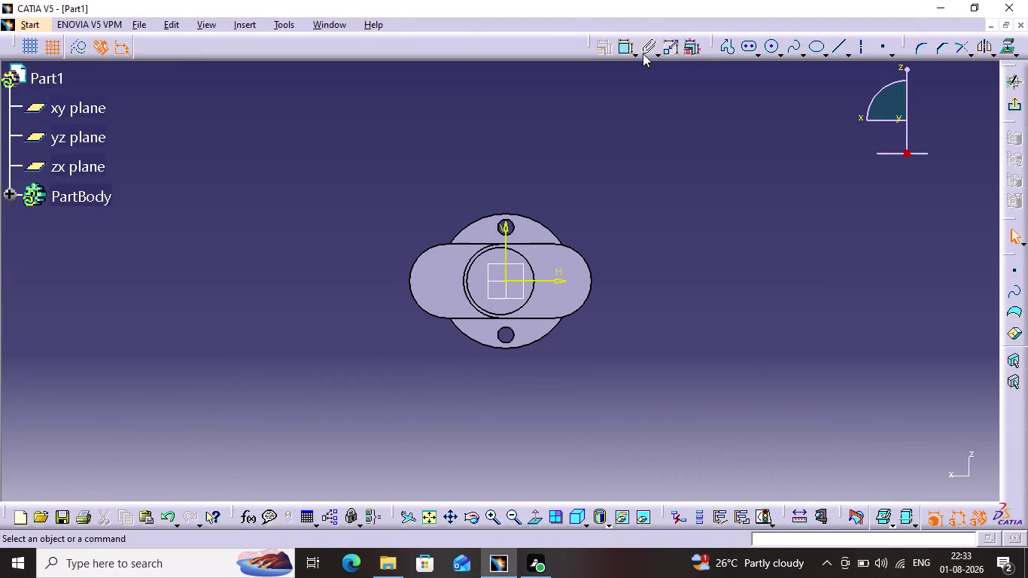
click(746, 48)
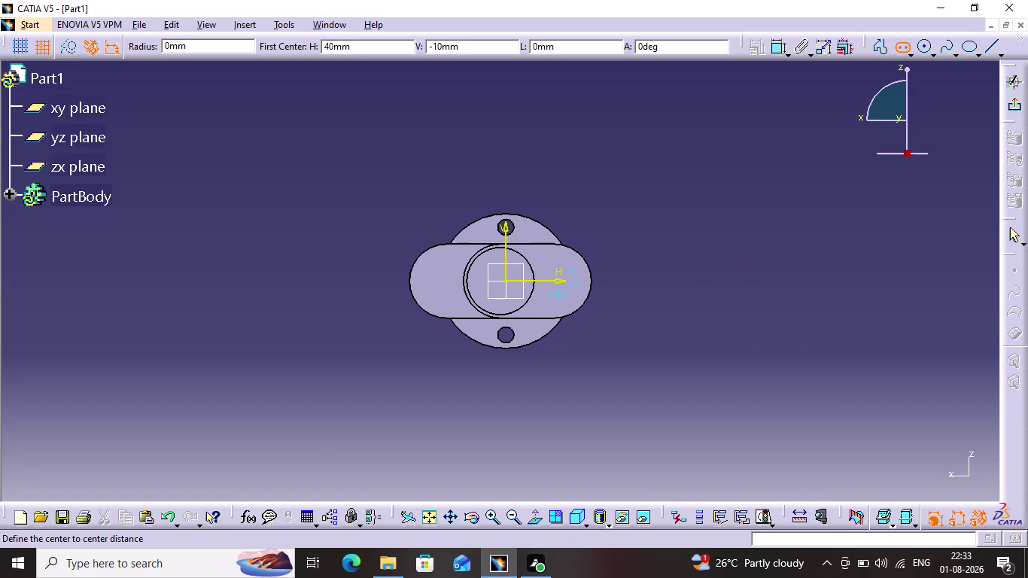
click(503, 282)
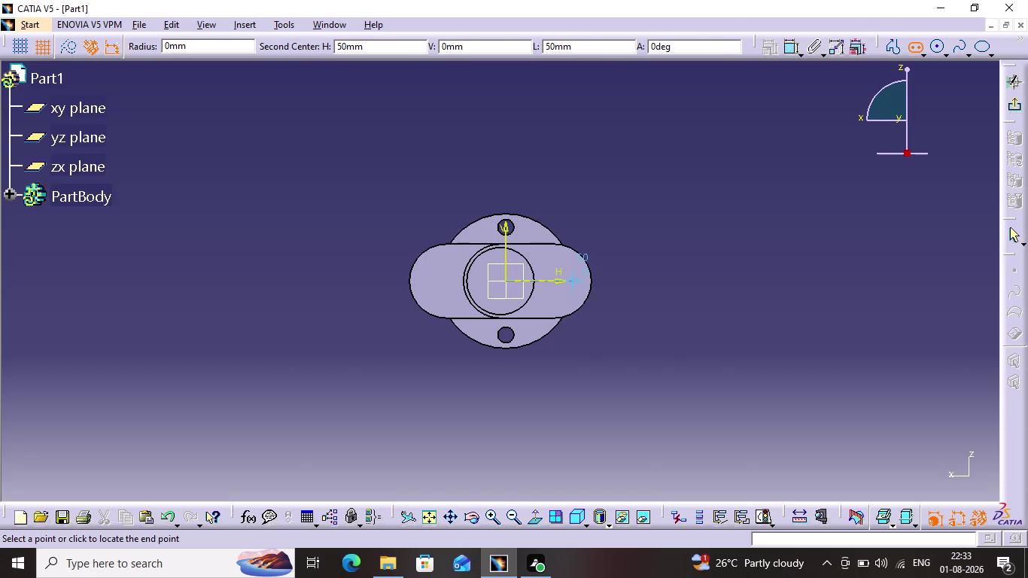
click(579, 285)
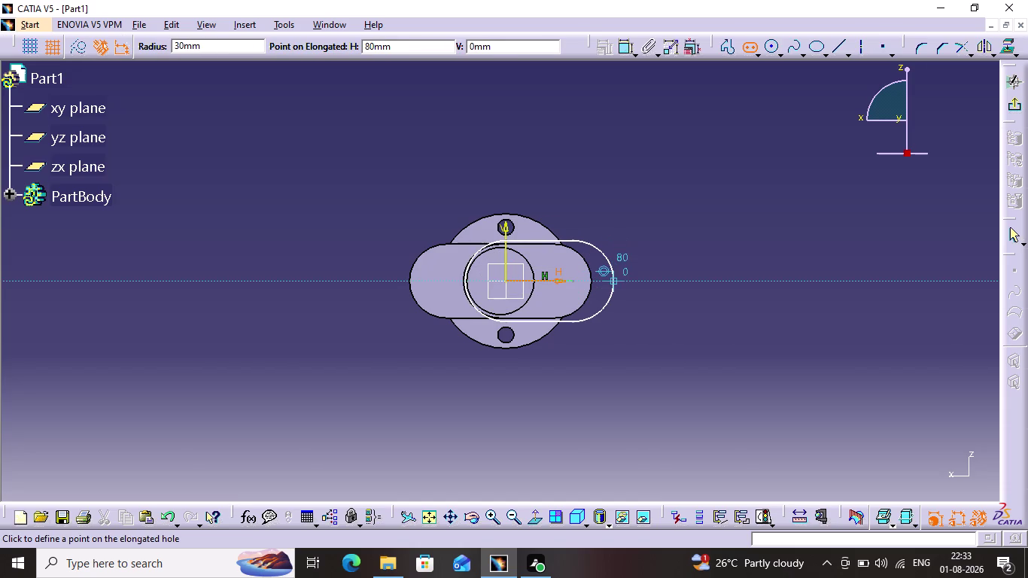
click(616, 284)
Set the slot's offset constraint to 27.5 mm.
click(667, 276)
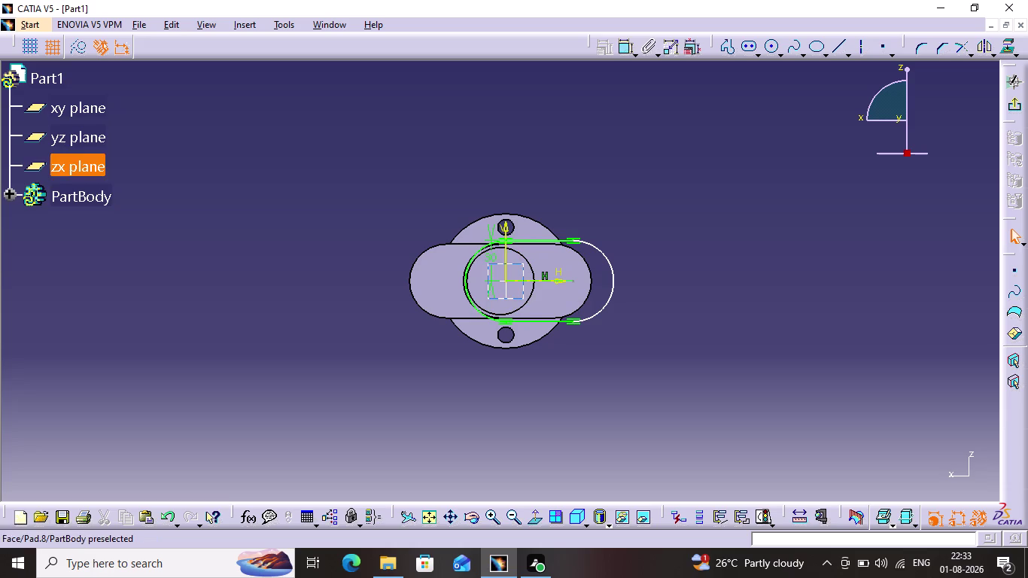
double_click(489, 259)
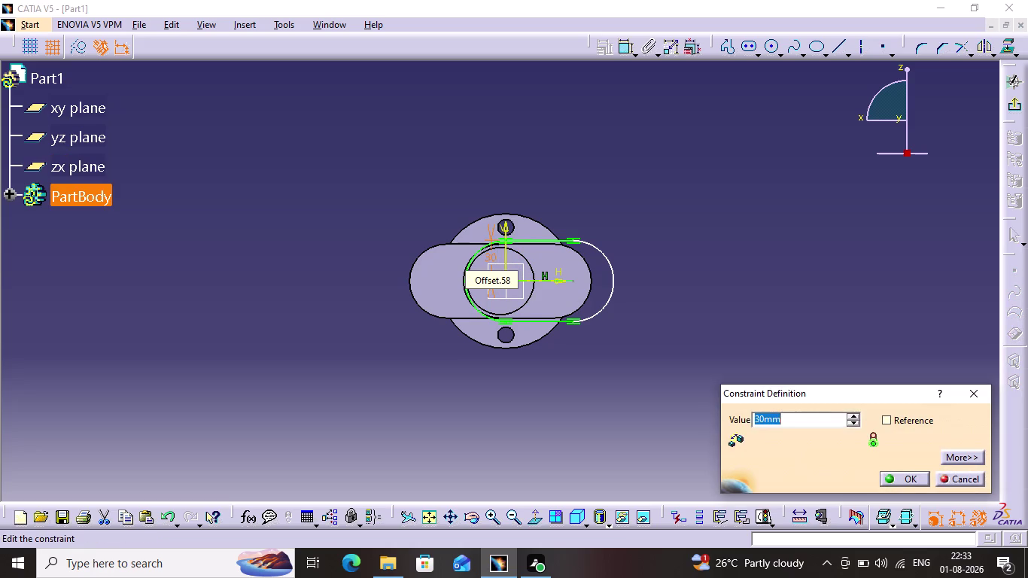
key(2)
key(7)
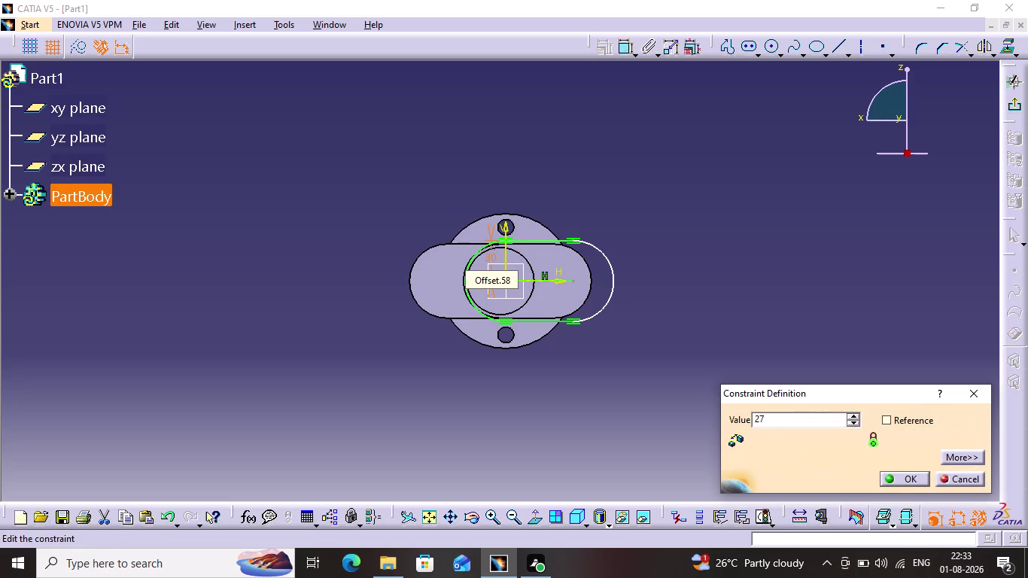
key(period)
key(5)
key(Return)
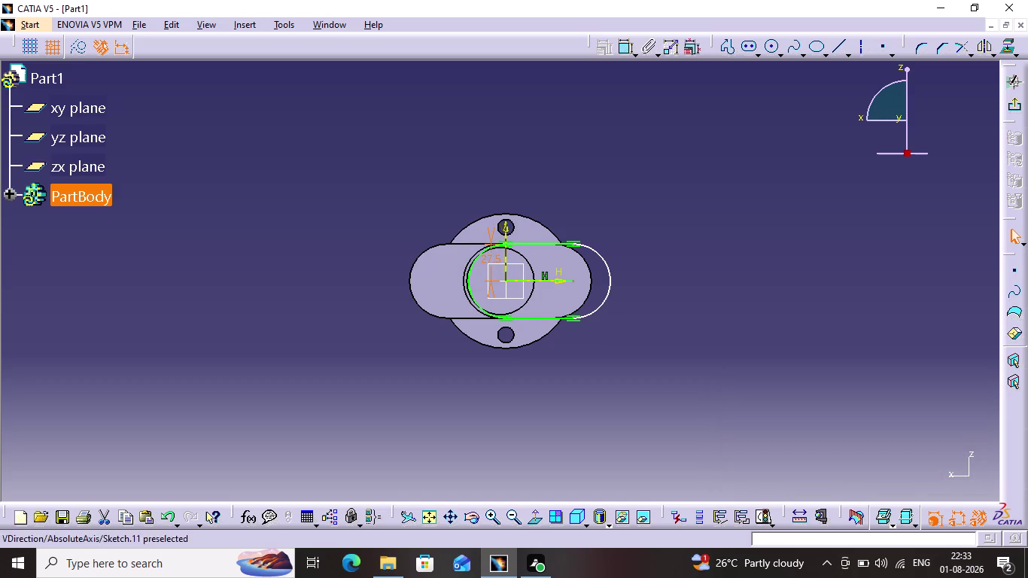
Dimension the slot's straight edge to 40 mm and exit the sketch.
click(528, 243)
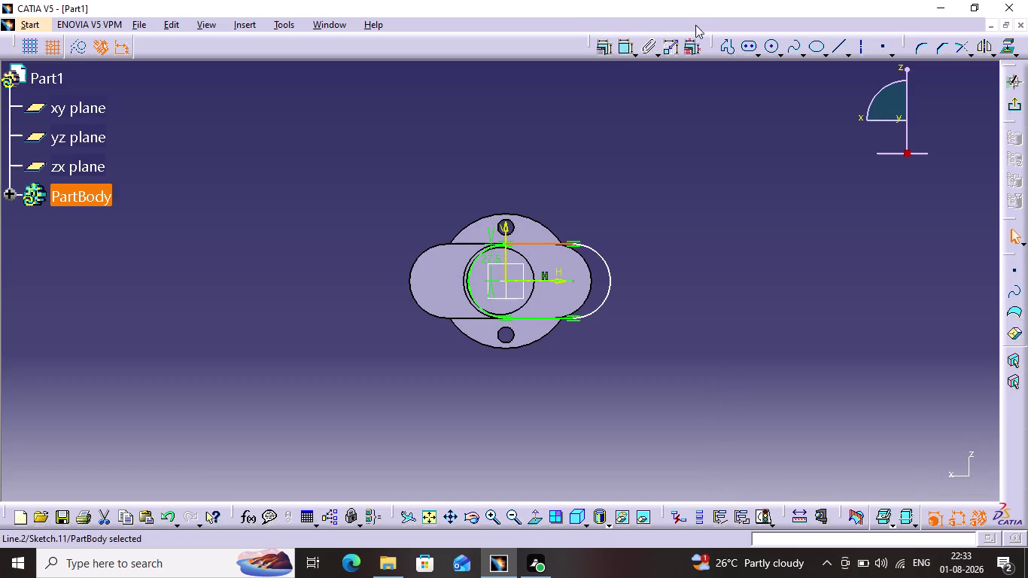
click(621, 52)
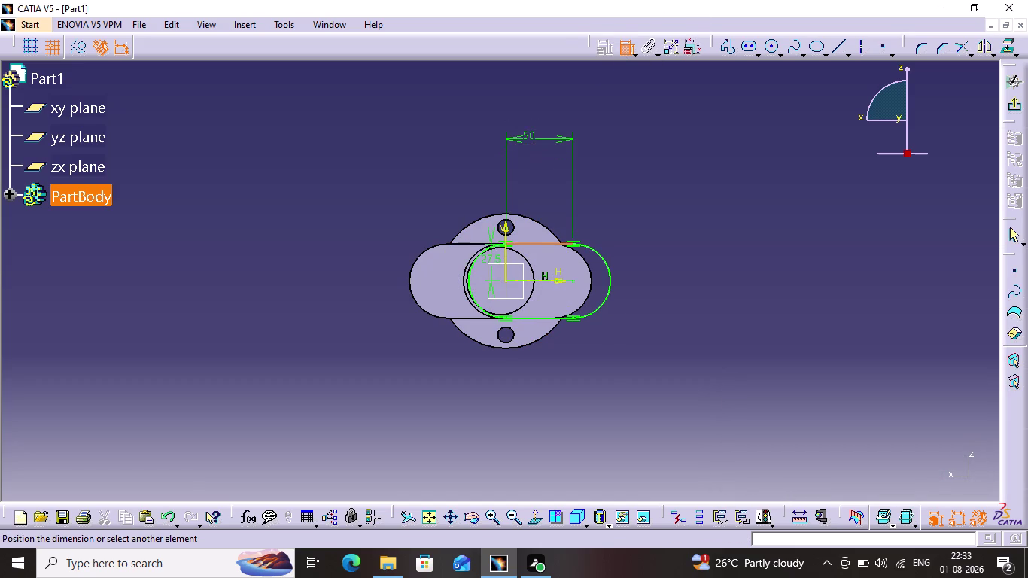
click(530, 138)
double_click(529, 138)
double_click(529, 138)
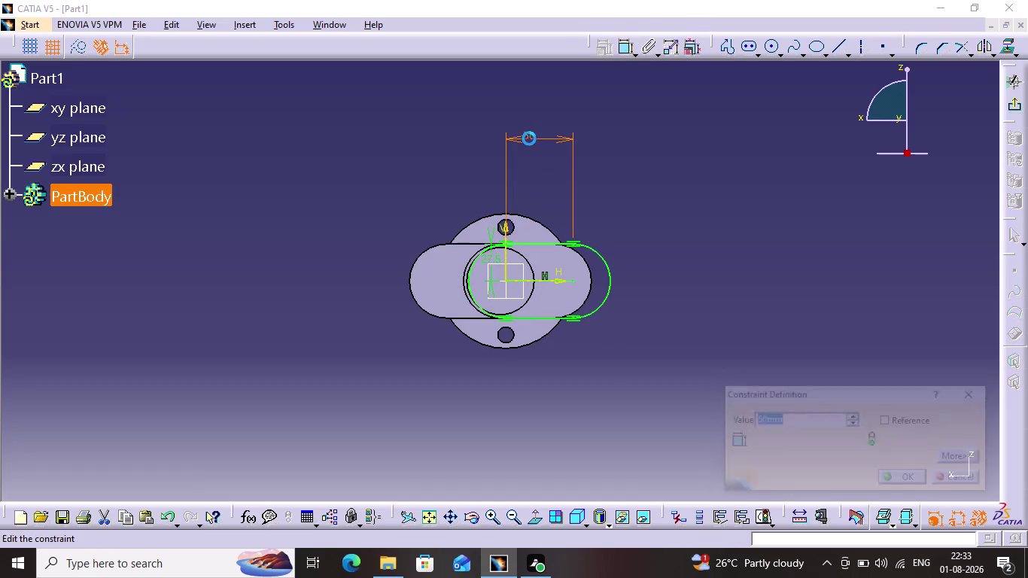
text(40)
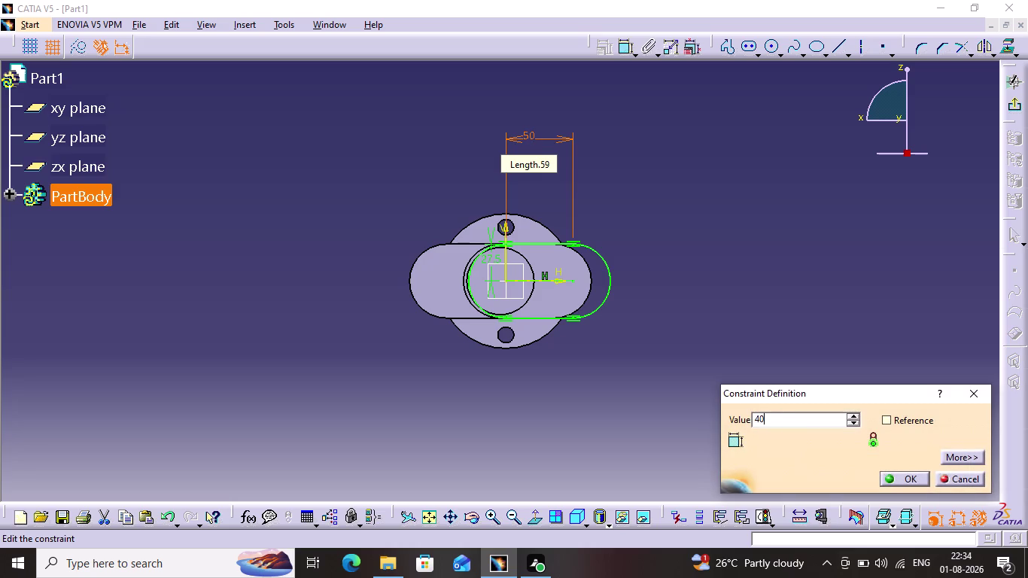
key(Return)
click(644, 271)
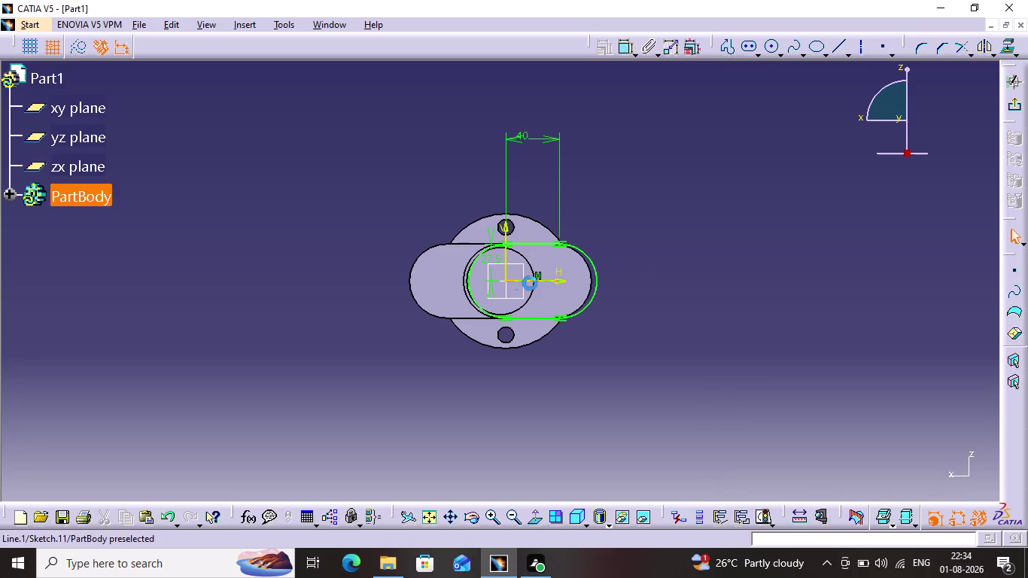
drag(533, 244, 538, 237)
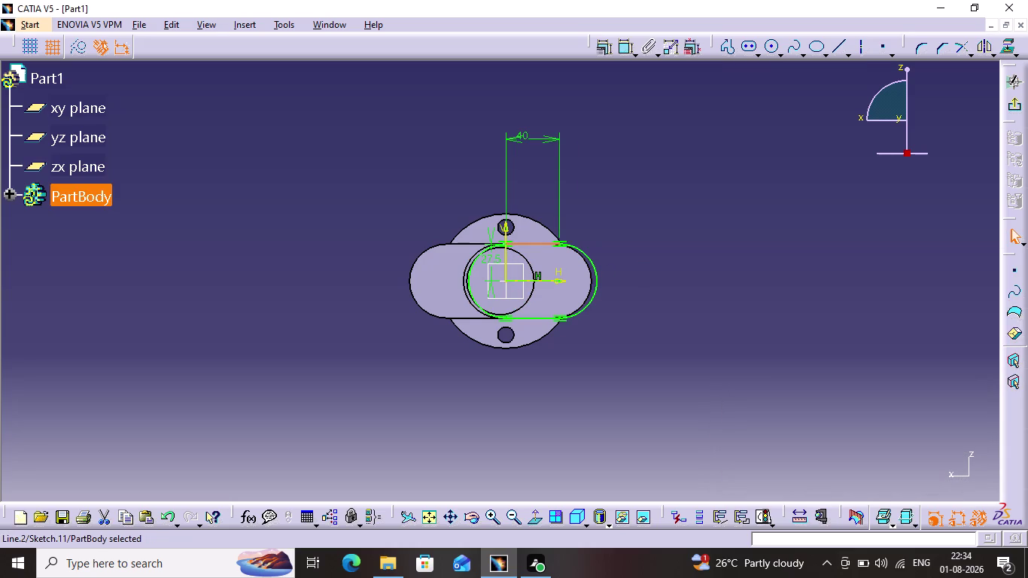
click(1011, 104)
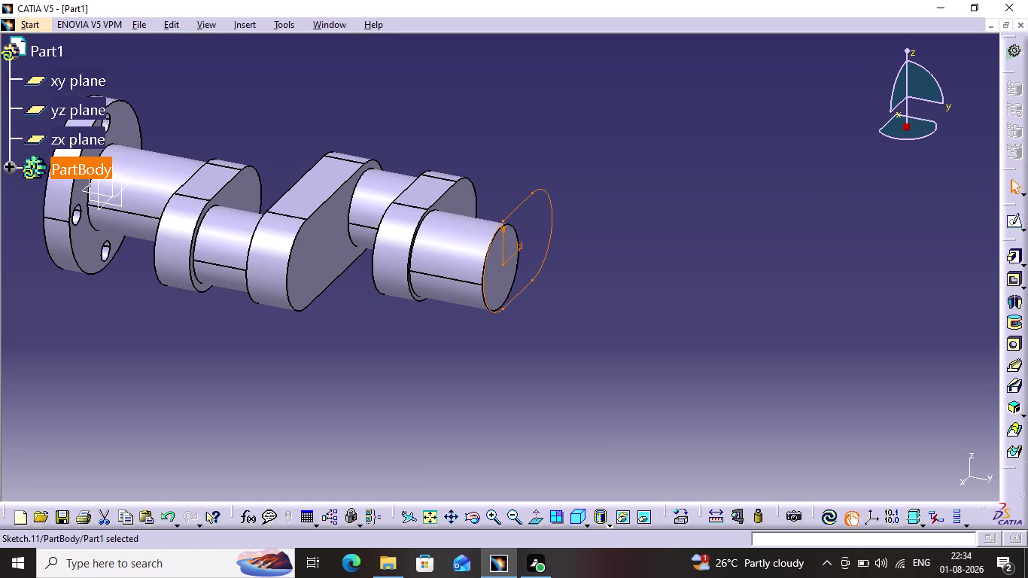
Pad the slot sketch 22 mm and start a sketch on the new end web's face.
click(1014, 262)
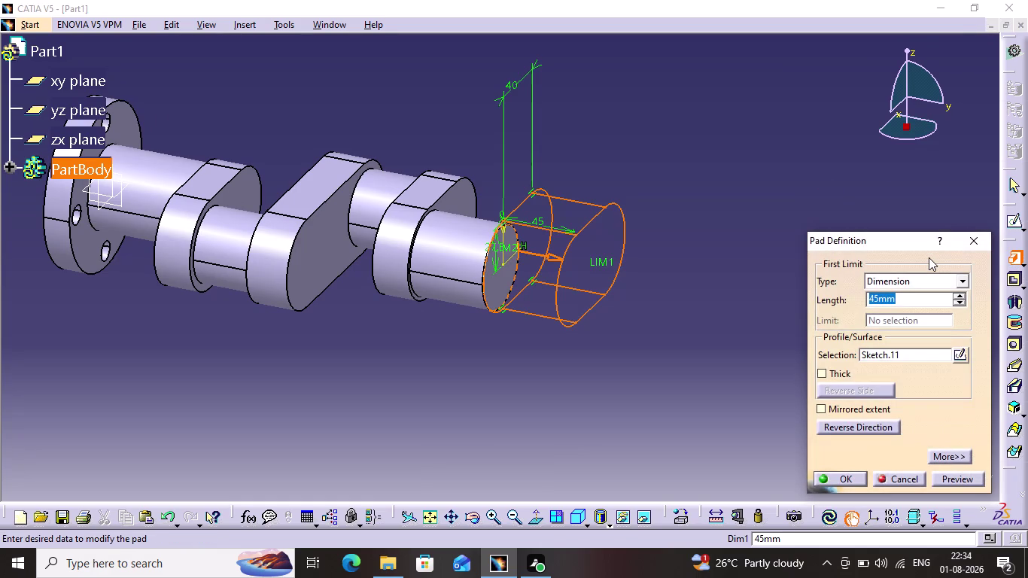
text(22)
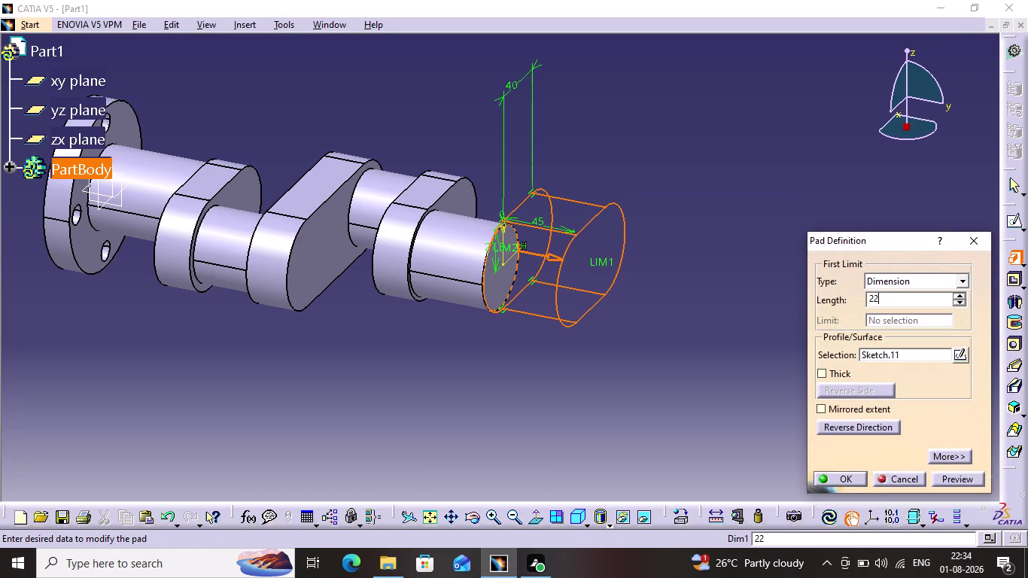
key(Return)
click(773, 251)
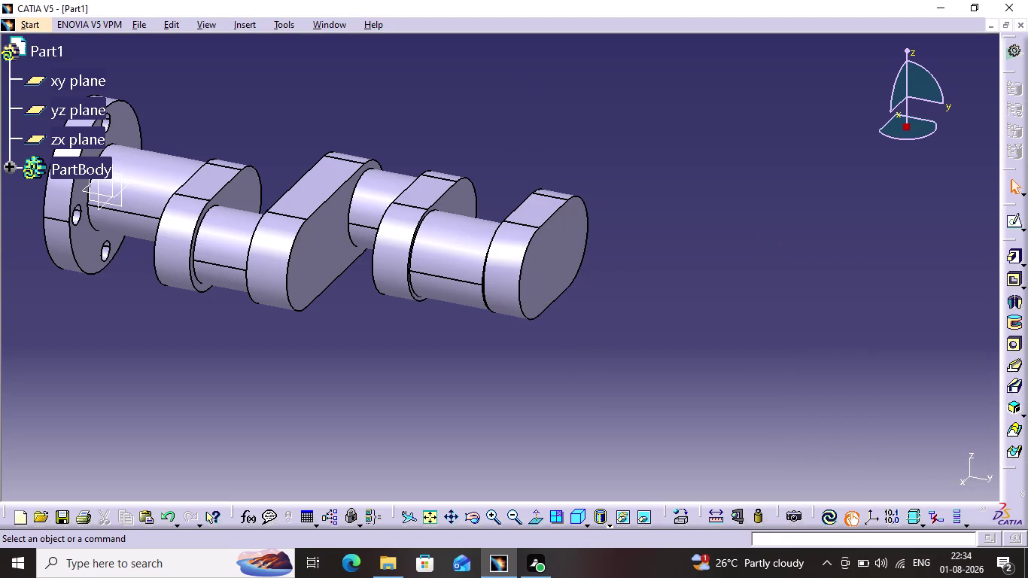
click(575, 230)
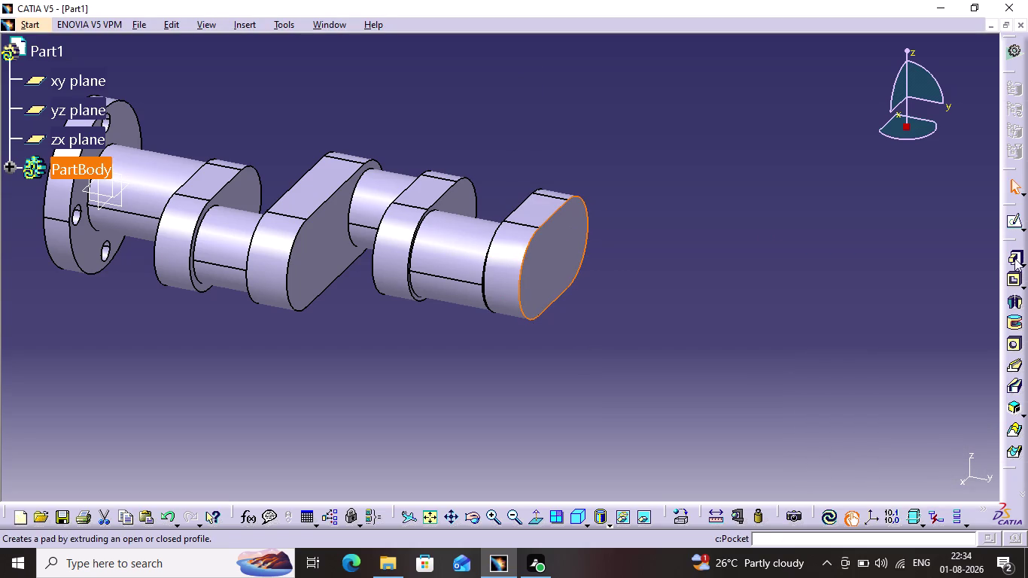
click(1017, 231)
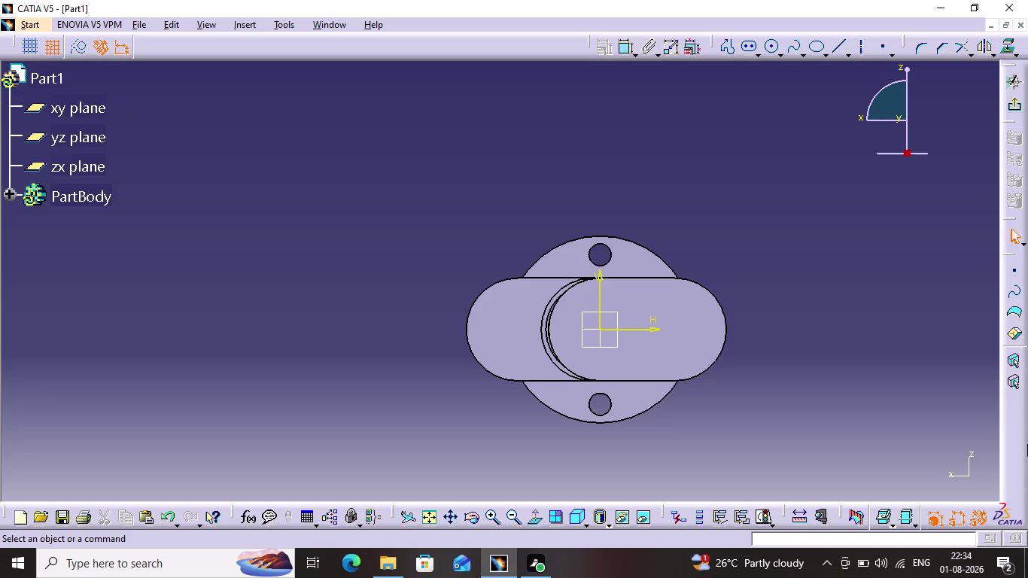
Draw a circle on the end web's face and add its diameter dimension.
click(769, 46)
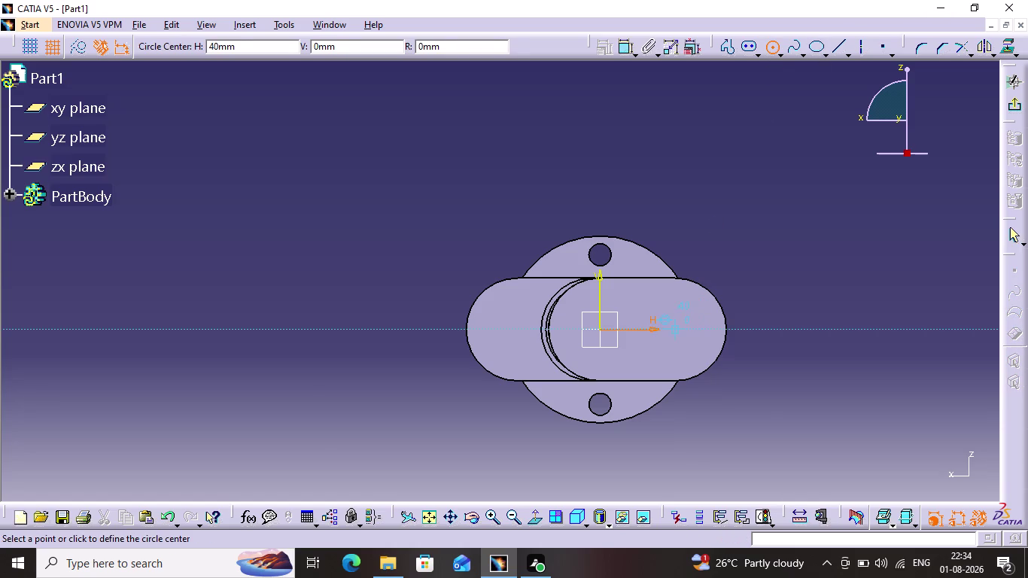
click(687, 330)
click(704, 375)
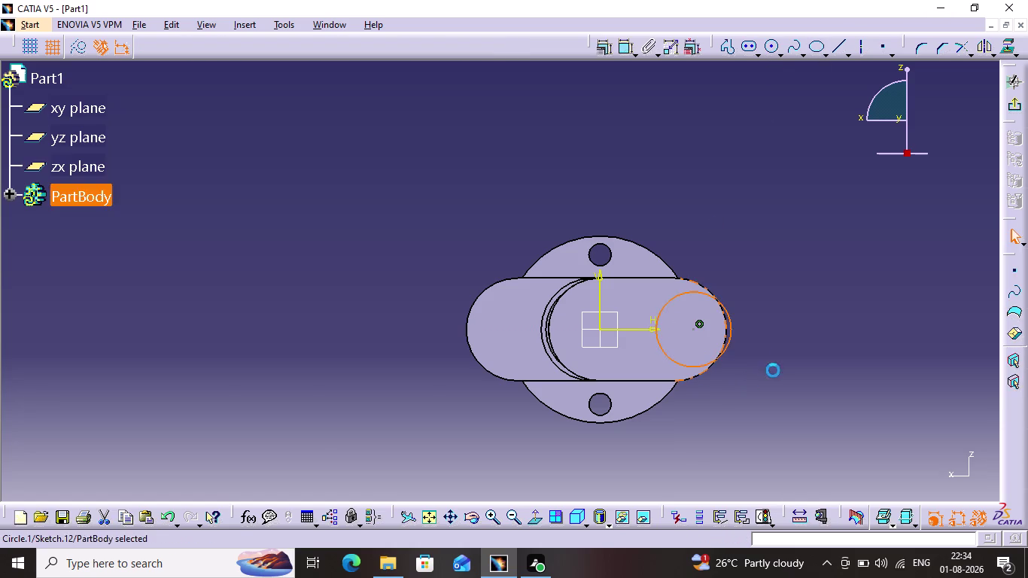
click(781, 363)
click(727, 308)
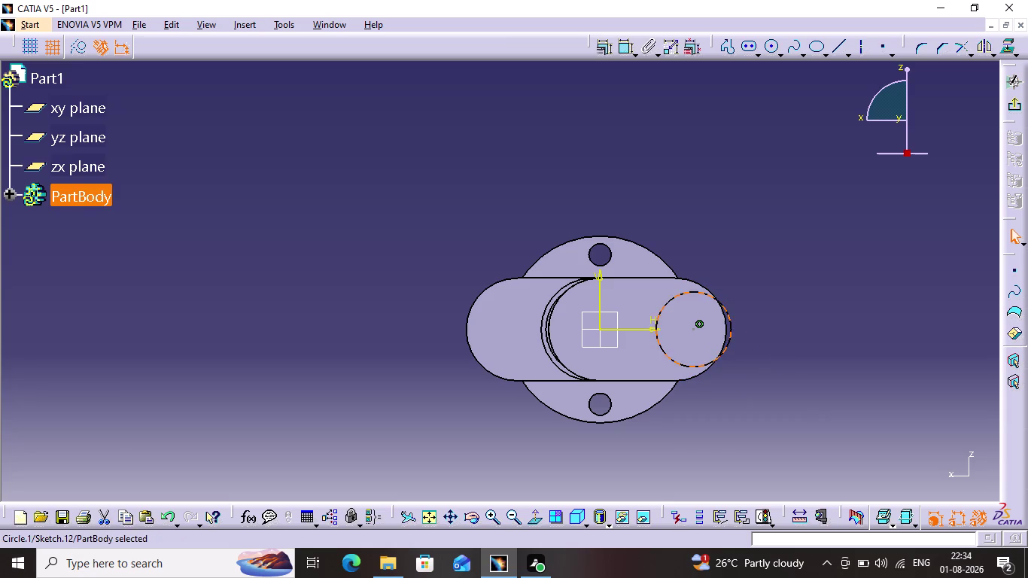
click(627, 44)
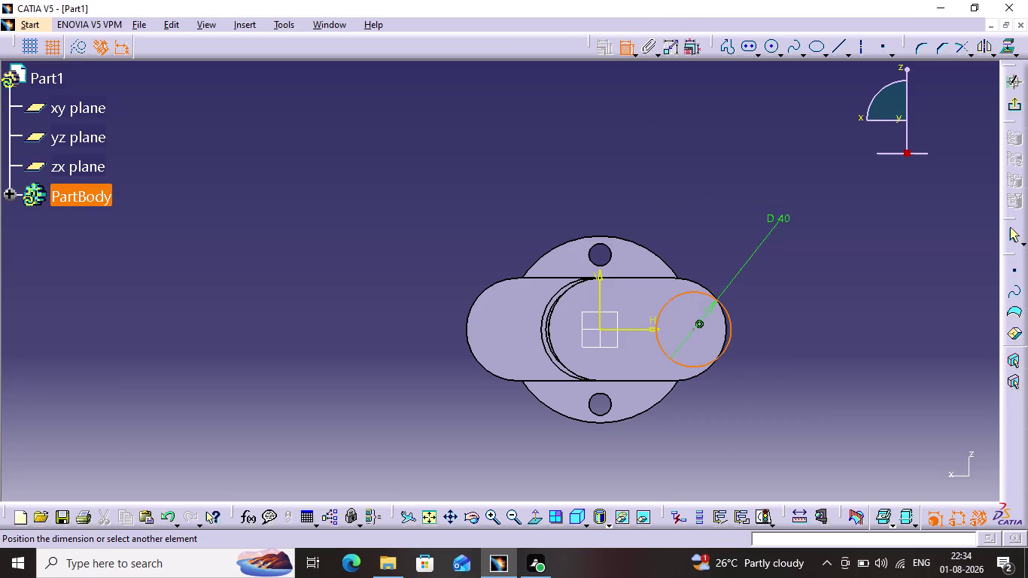
click(790, 216)
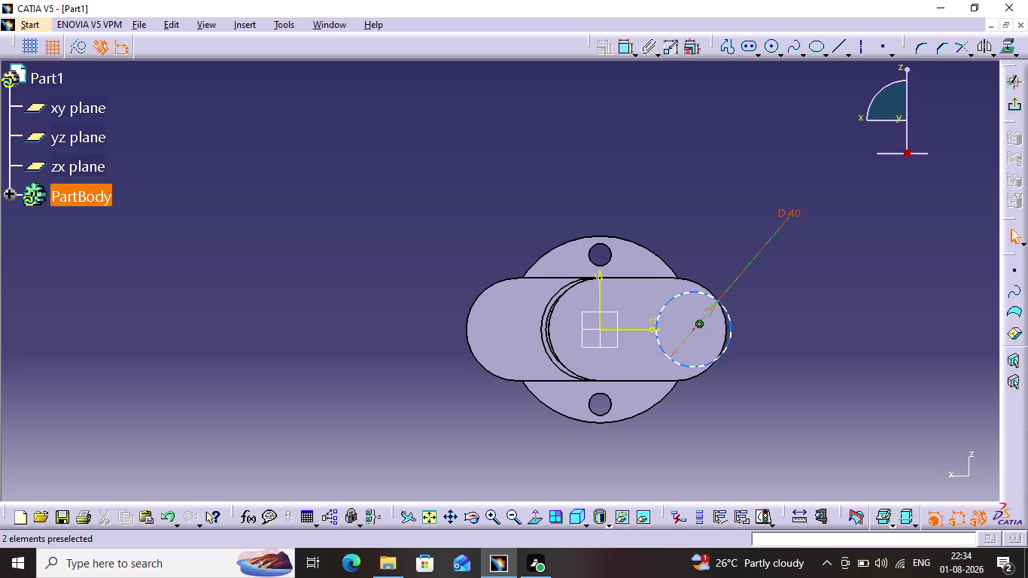
click(731, 322)
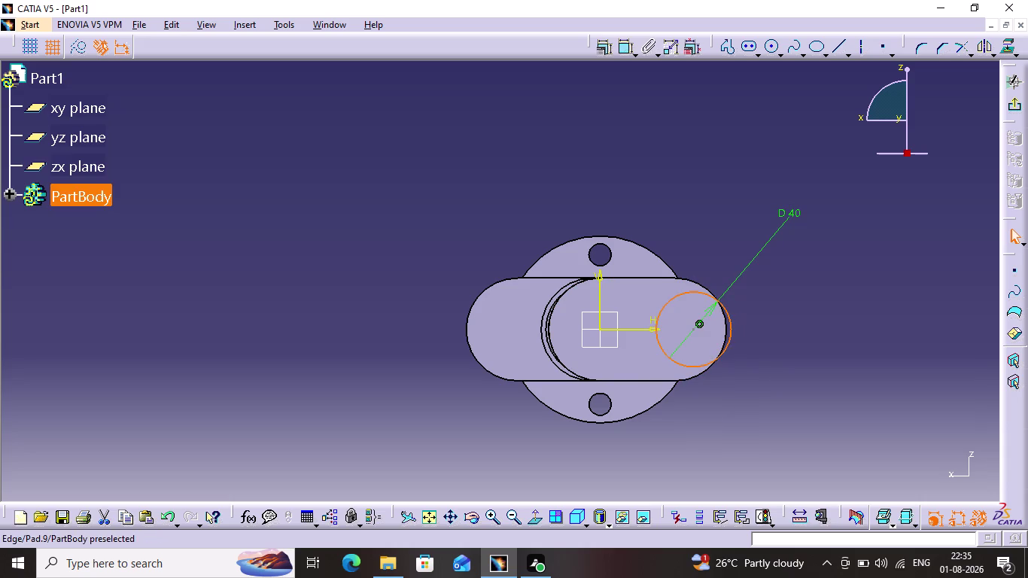
Constrain the circle concentric with the web's rounded end and exit the sketch.
click(701, 286)
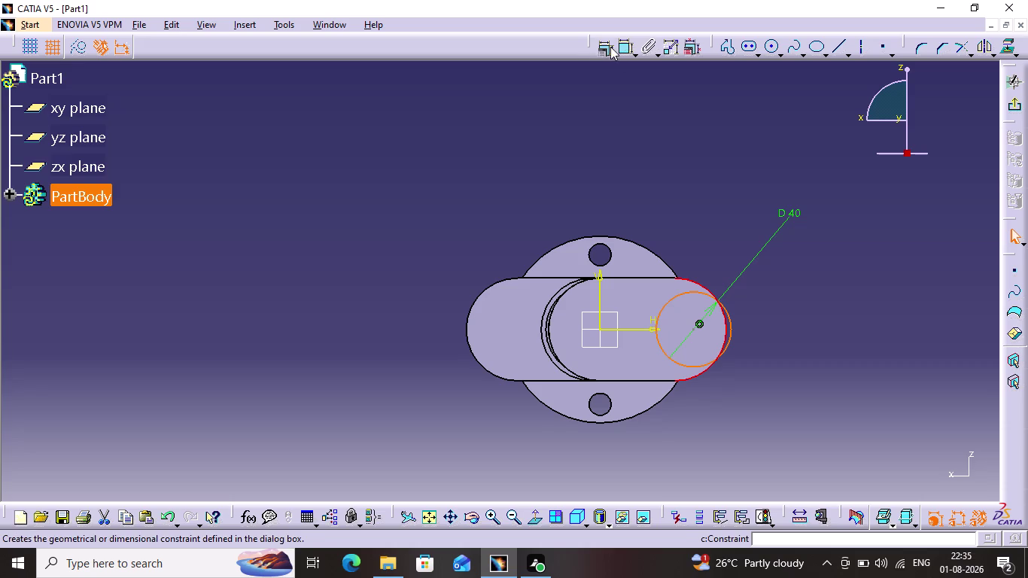
click(611, 46)
click(929, 350)
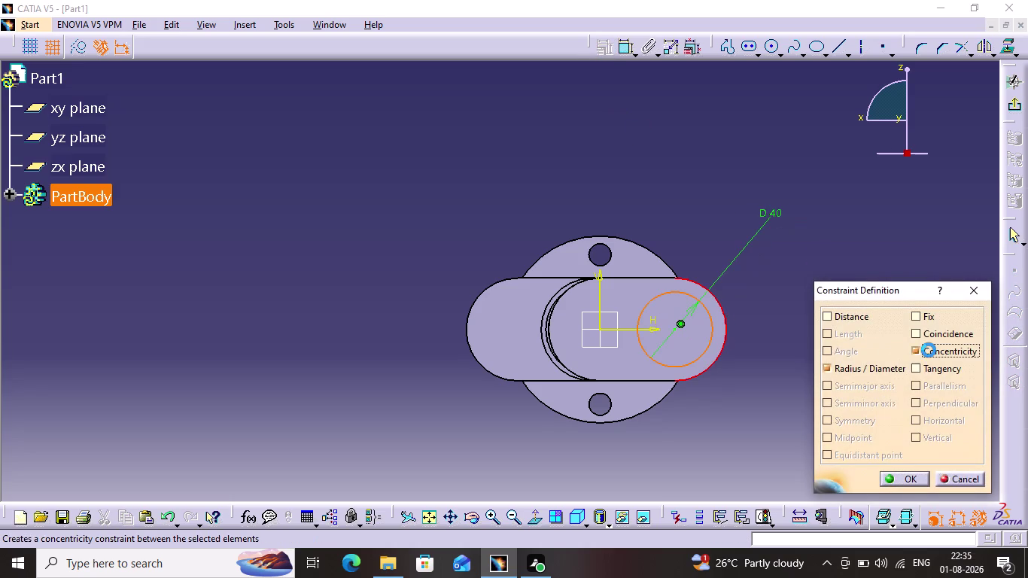
click(894, 478)
click(813, 331)
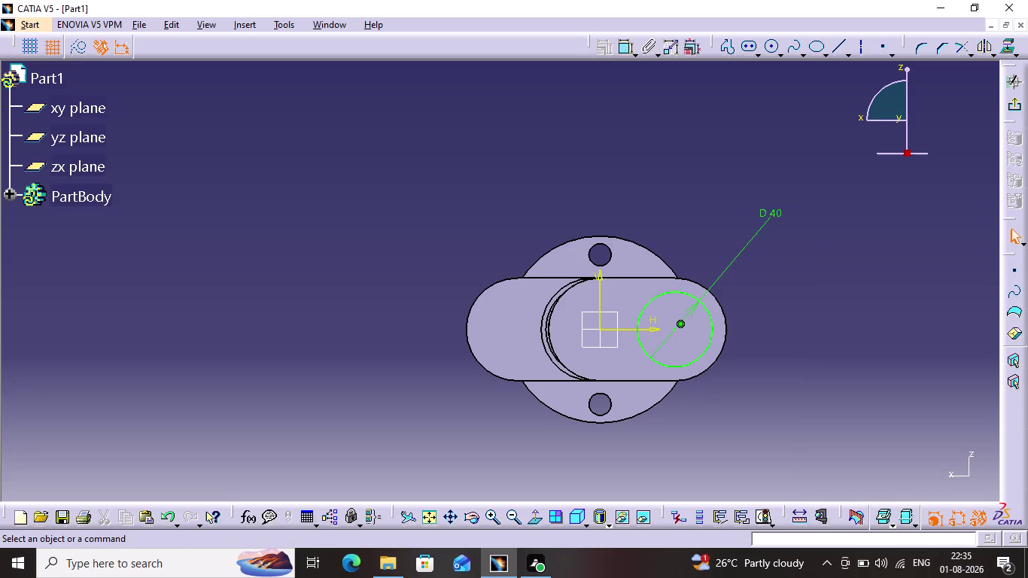
click(1013, 111)
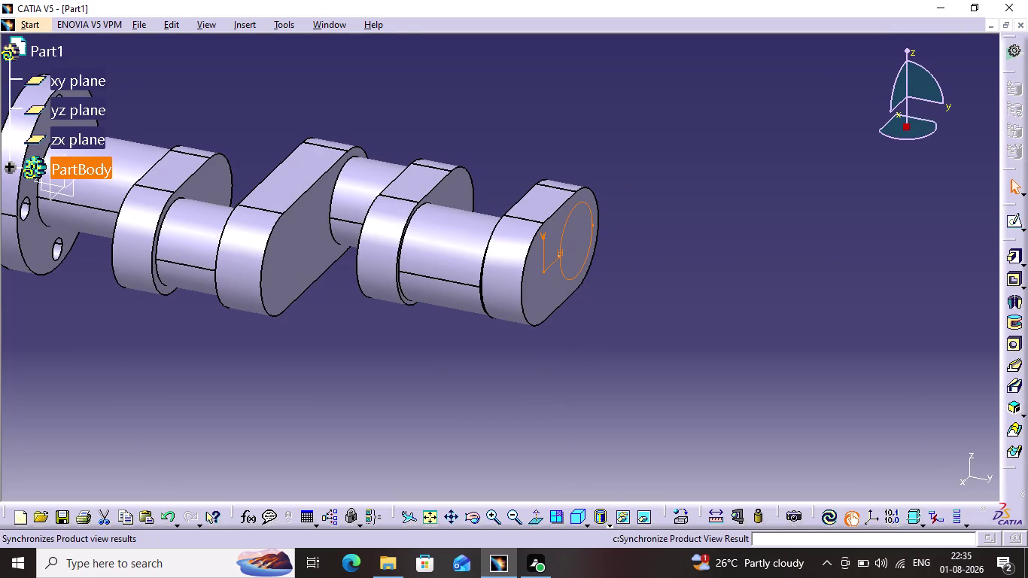
click(1007, 256)
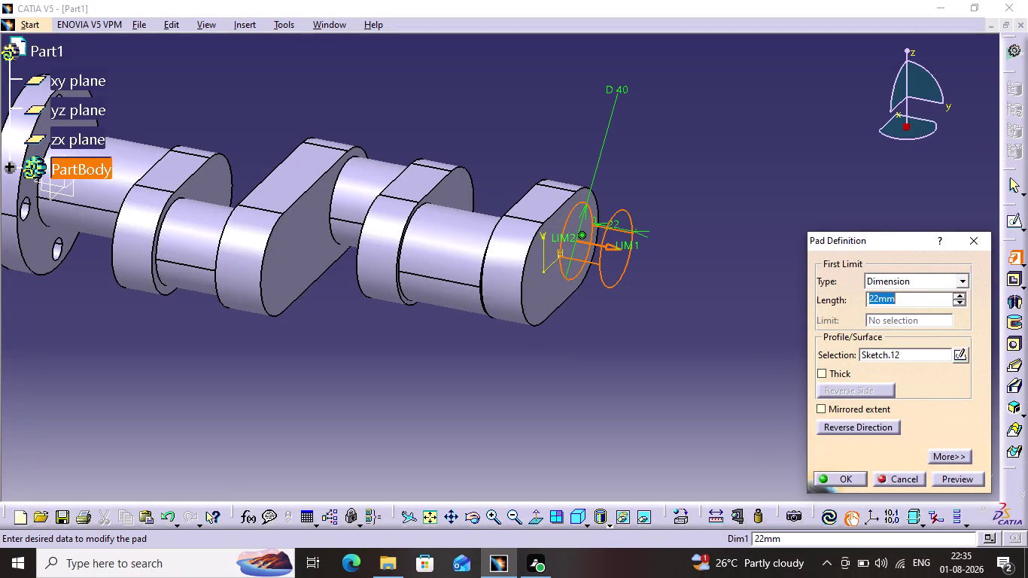
click(975, 250)
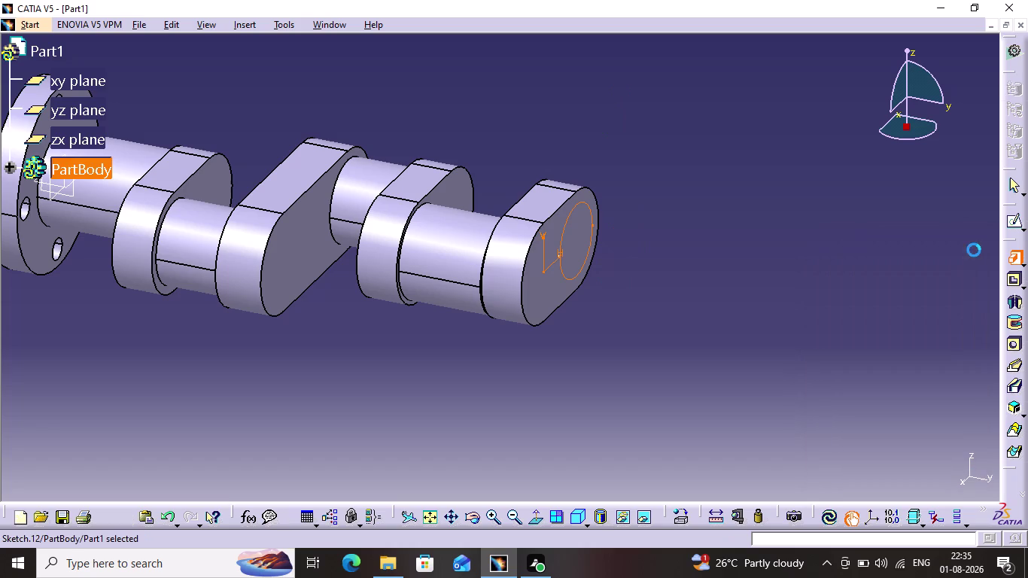
double_click(565, 228)
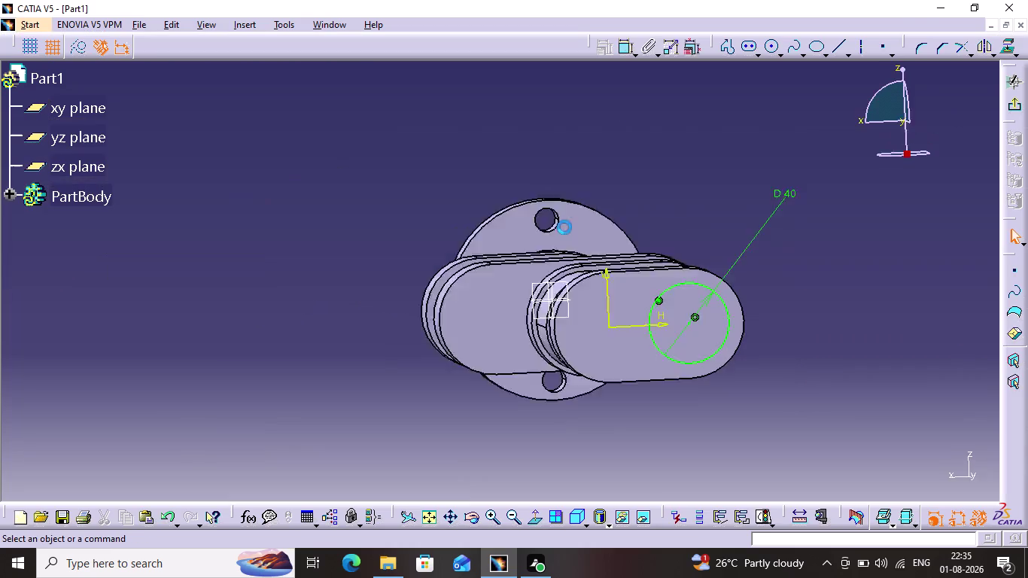
Change the circle's D40 dimension to 45 mm and exit the sketch.
double_click(775, 214)
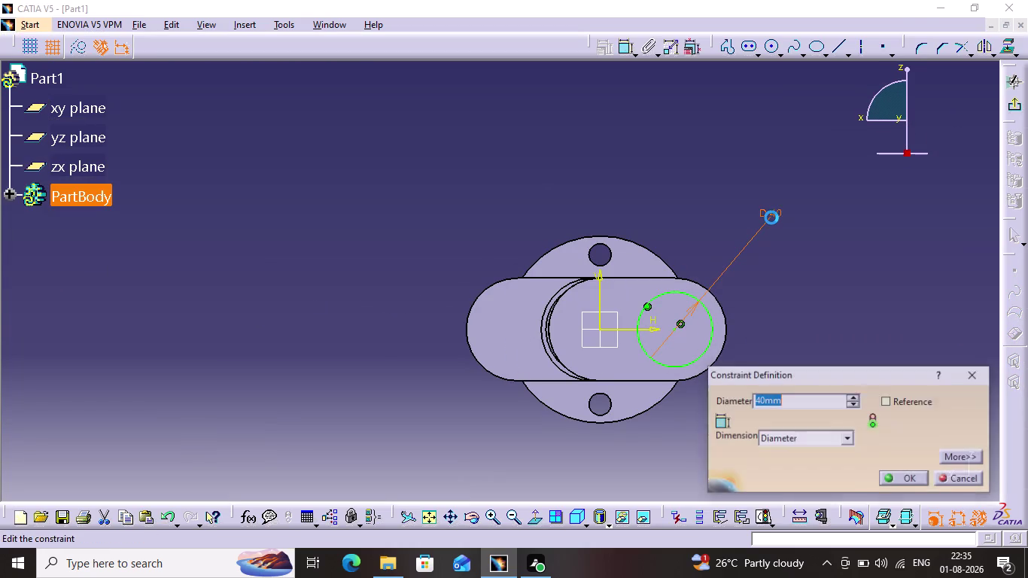
text(45)
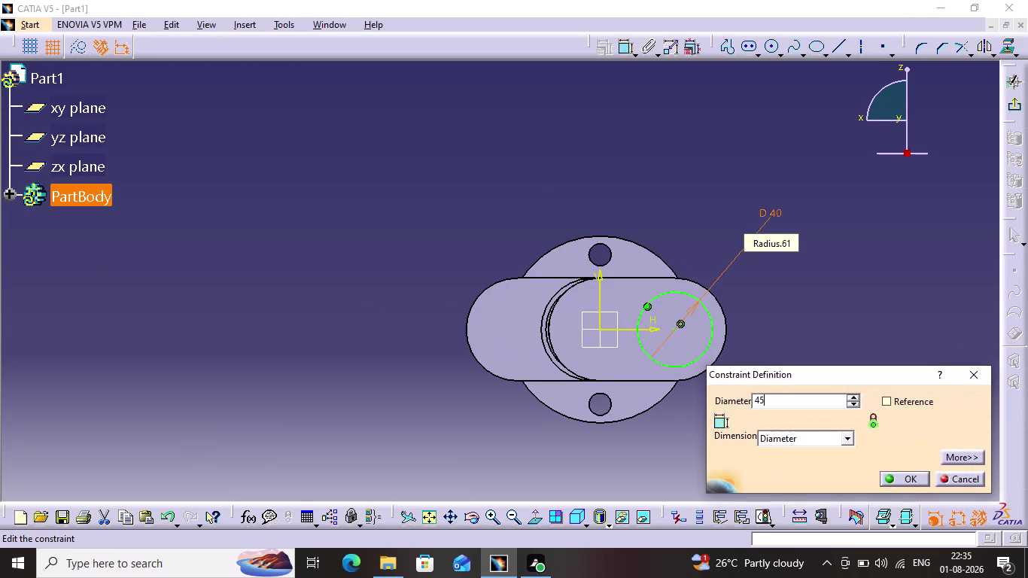
key(Return)
click(810, 257)
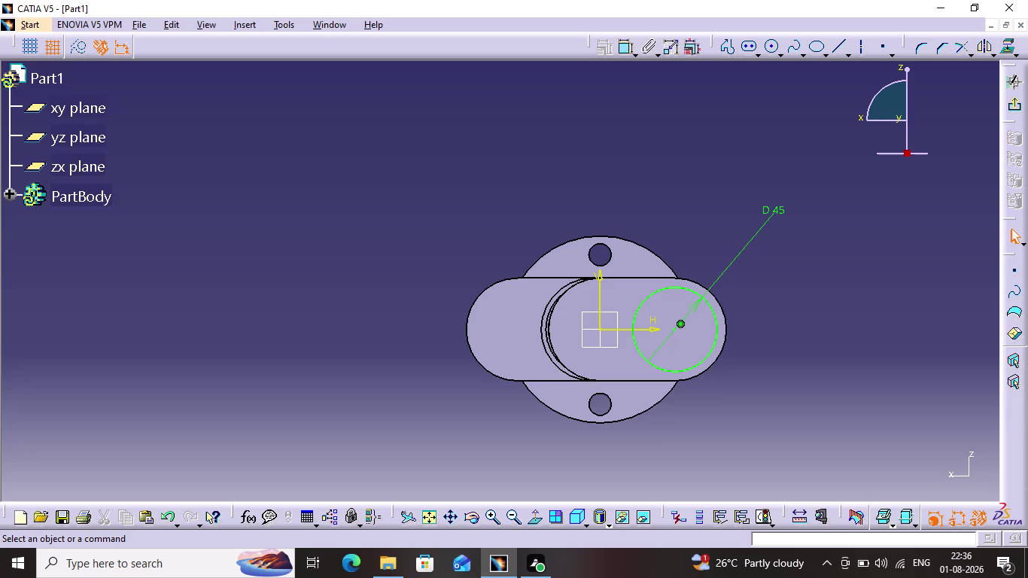
click(1018, 111)
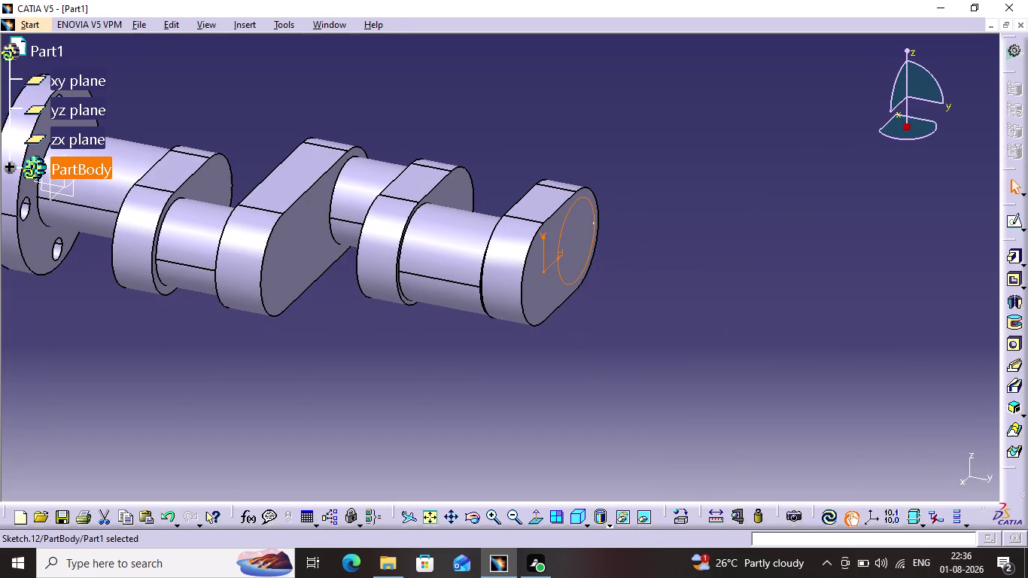
Pad the 45 mm circle 35 mm and select the stub's end face.
click(1014, 252)
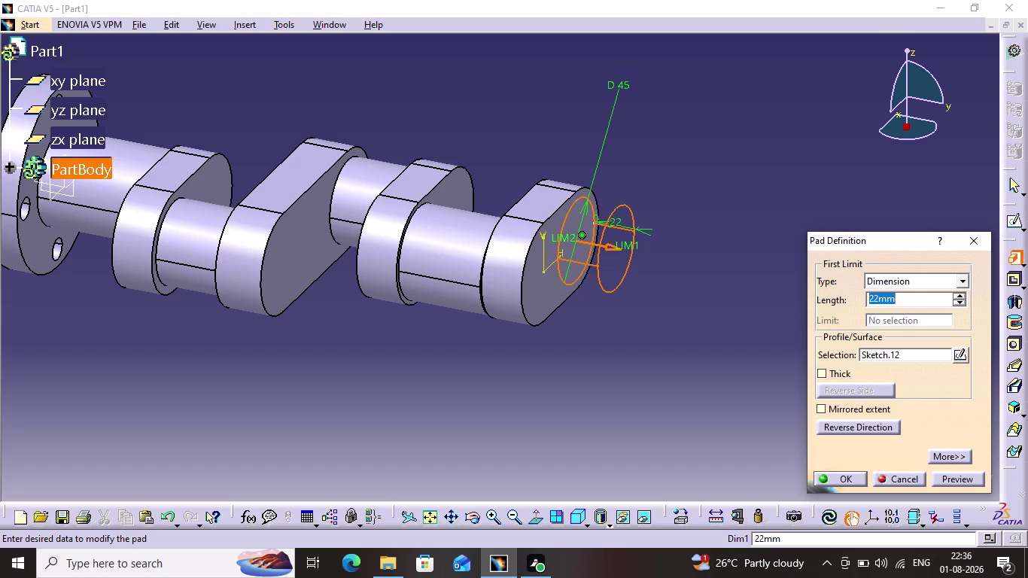
text(3)
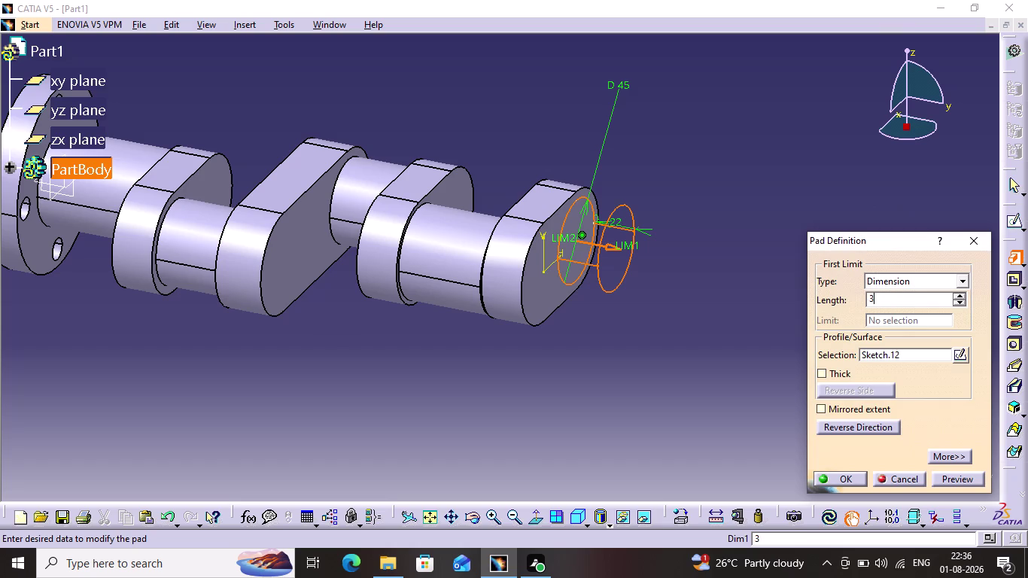
text(5)
key(Return)
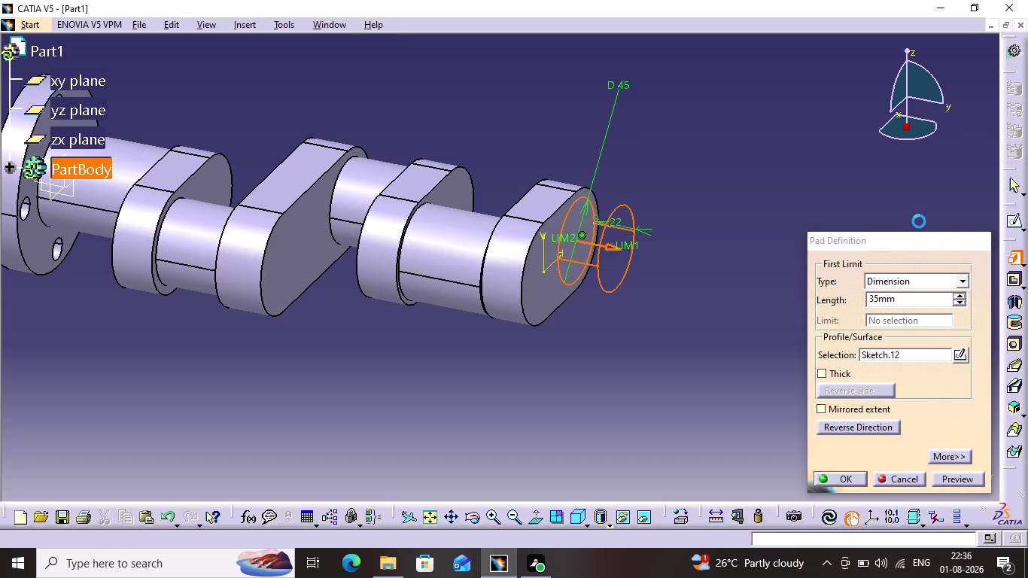
click(827, 209)
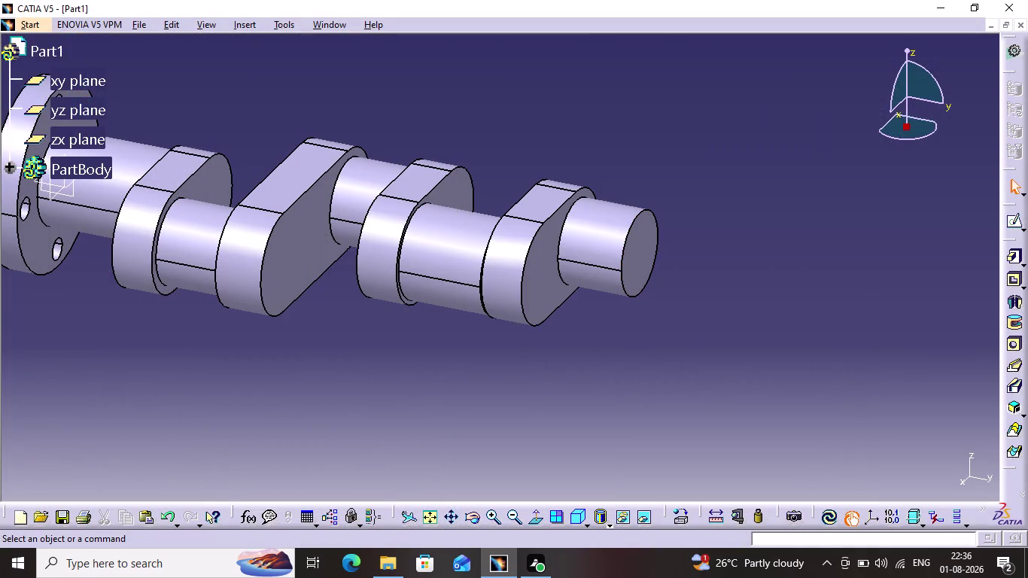
click(642, 237)
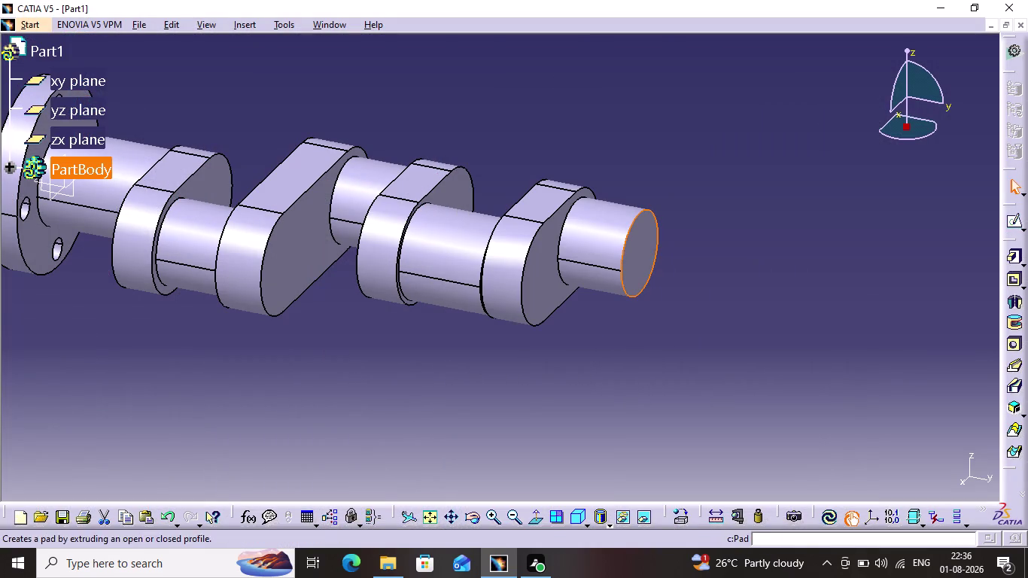
Start a sketch on the stub end face and draw a slot from stub centre to origin.
click(1013, 223)
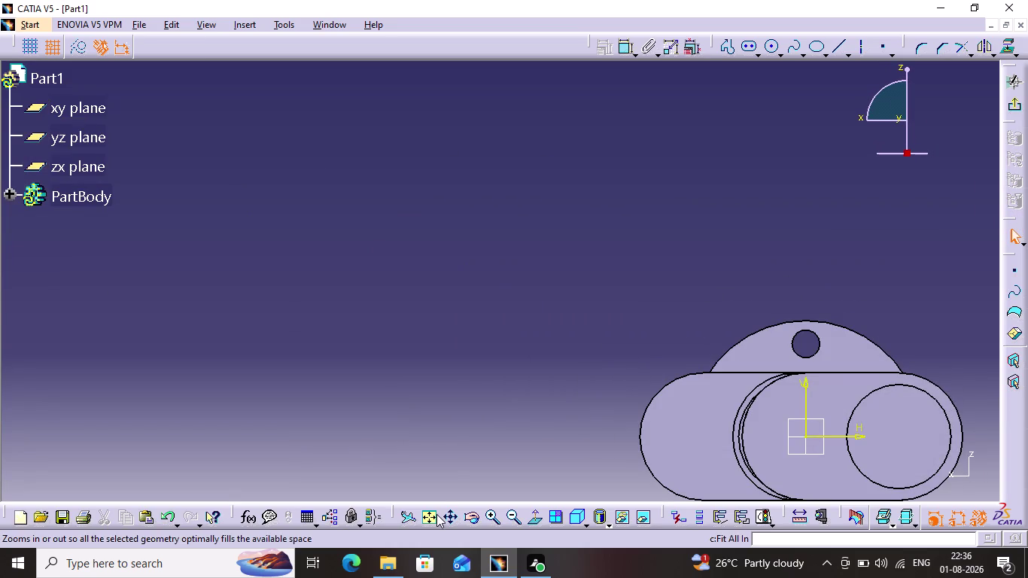
click(437, 514)
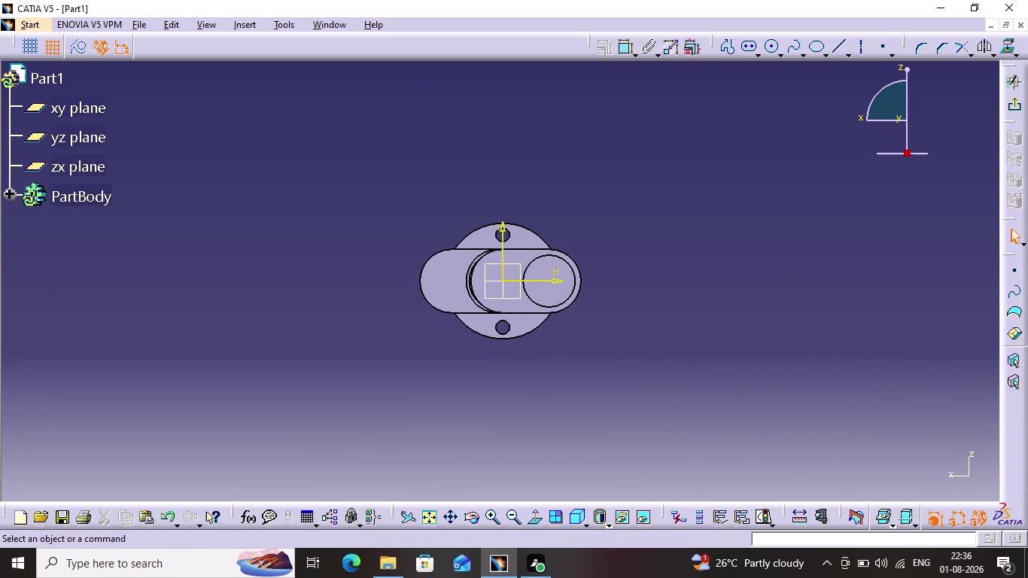
double_click(493, 519)
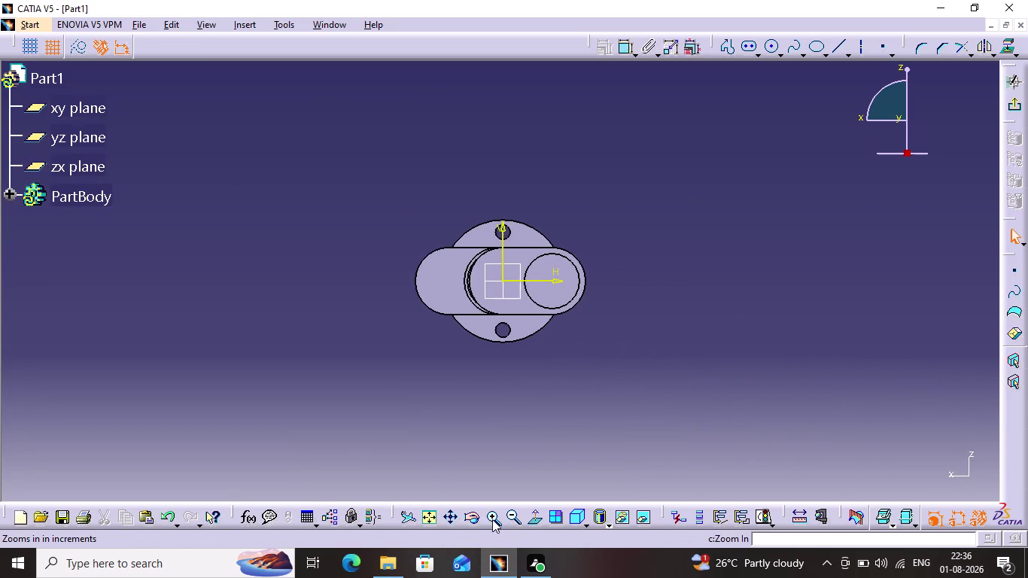
click(493, 519)
click(493, 520)
click(493, 519)
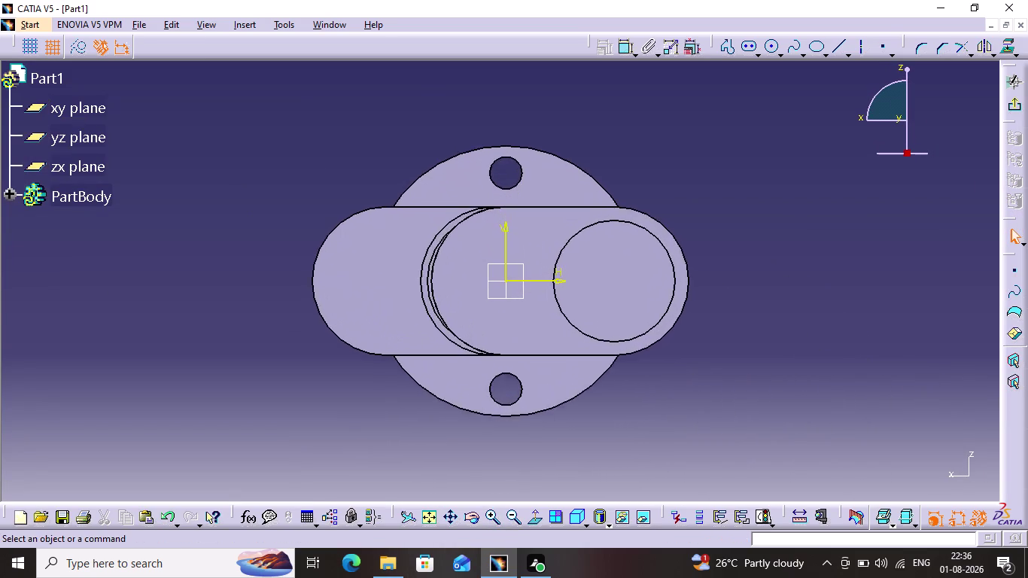
click(746, 51)
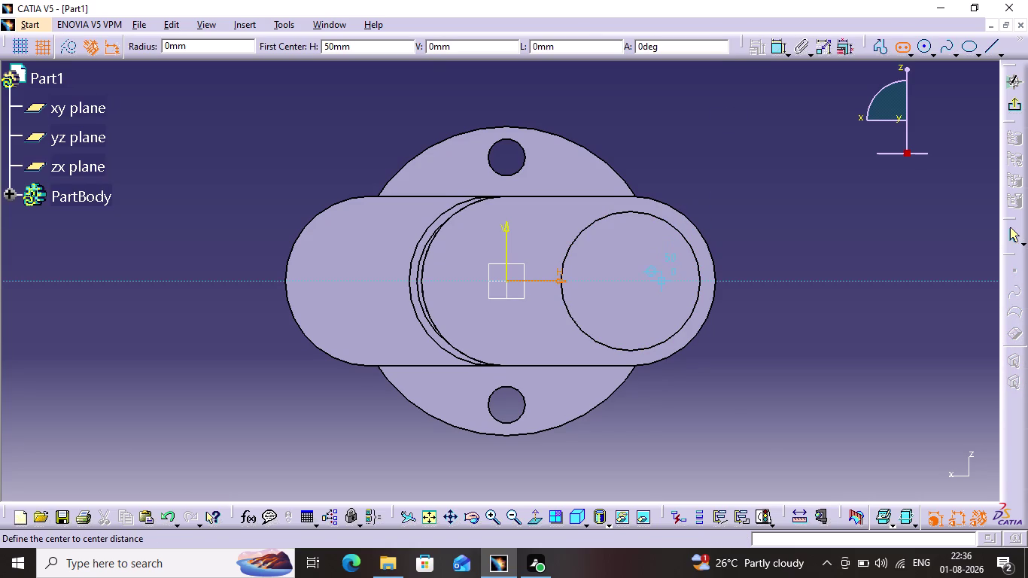
click(659, 280)
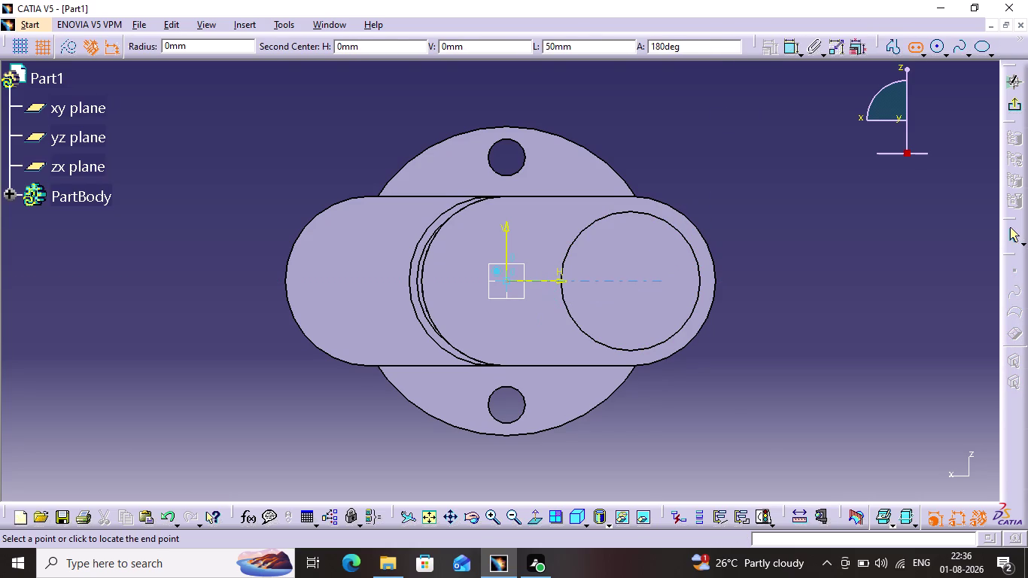
click(463, 276)
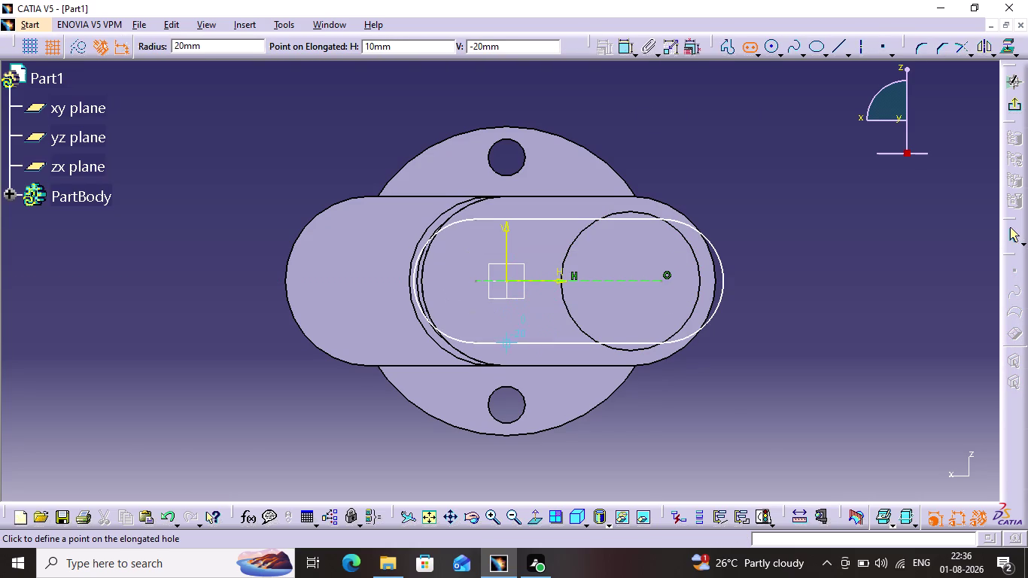
click(525, 331)
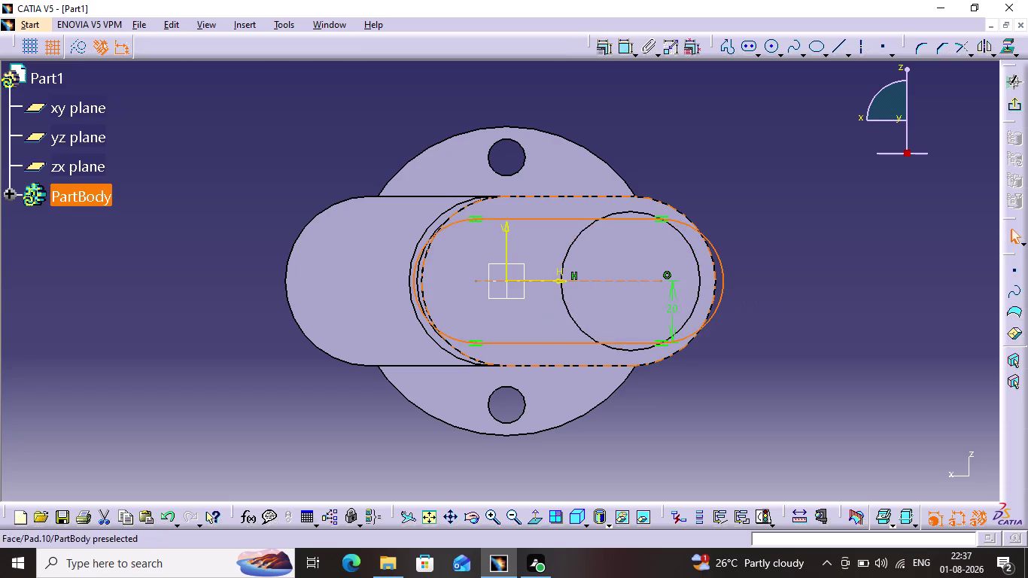
Change the slot's width dimension from 20 to 27.5.
double_click(670, 308)
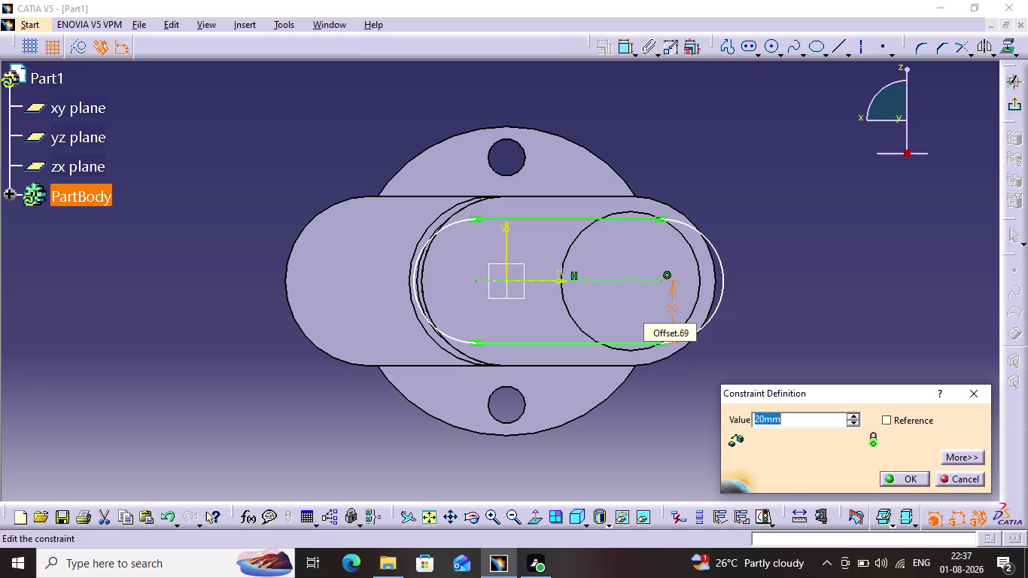
key(2)
text(7.)
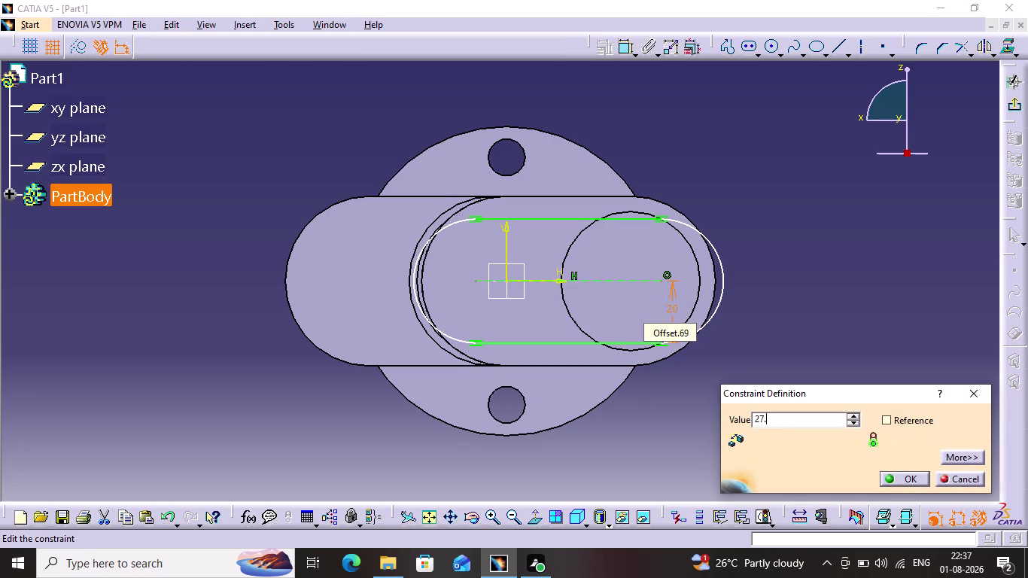
key(5)
key(Return)
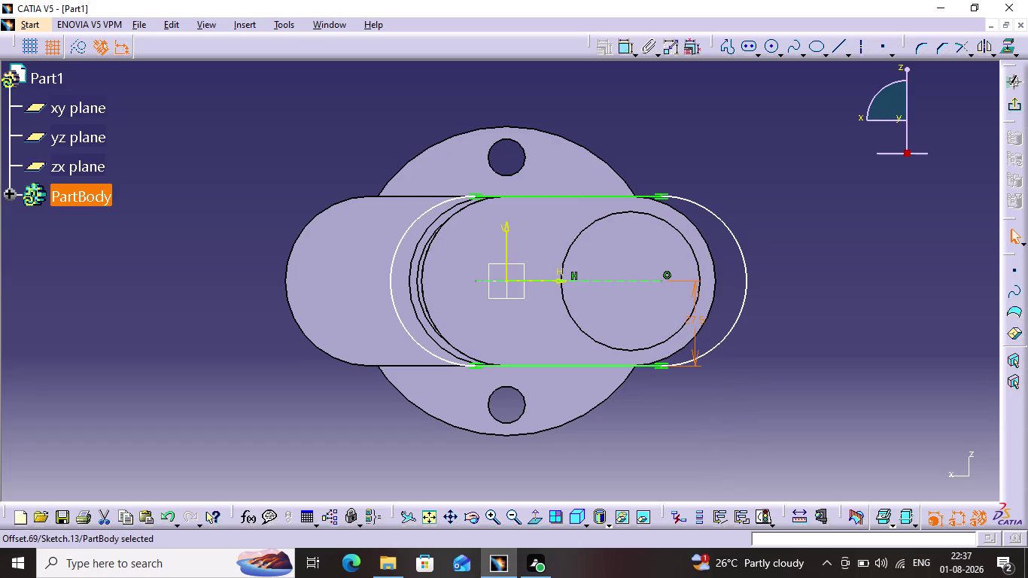
Dimension the web profile's straight edge to a length of 80.
click(570, 197)
click(625, 55)
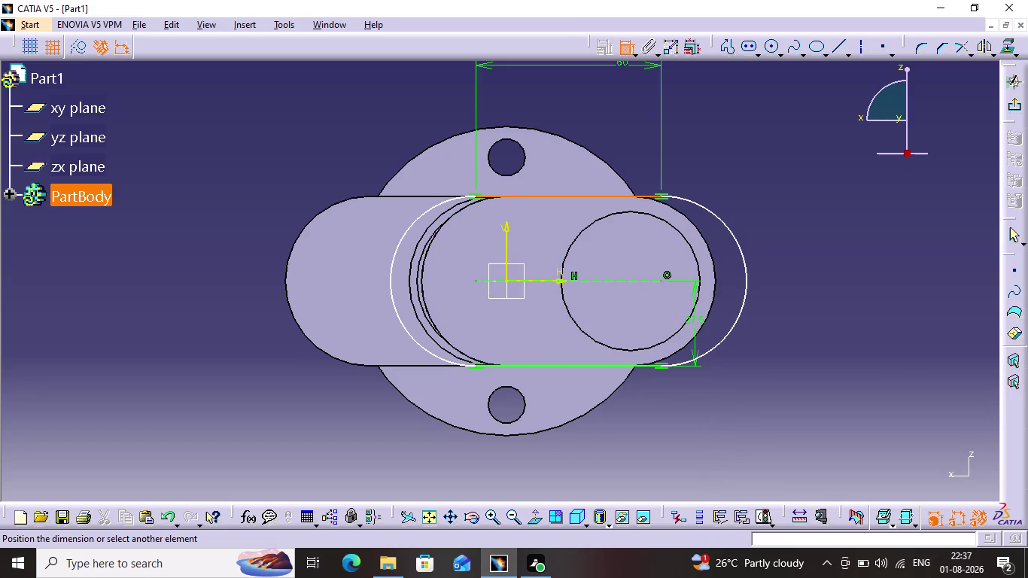
triple_click(578, 101)
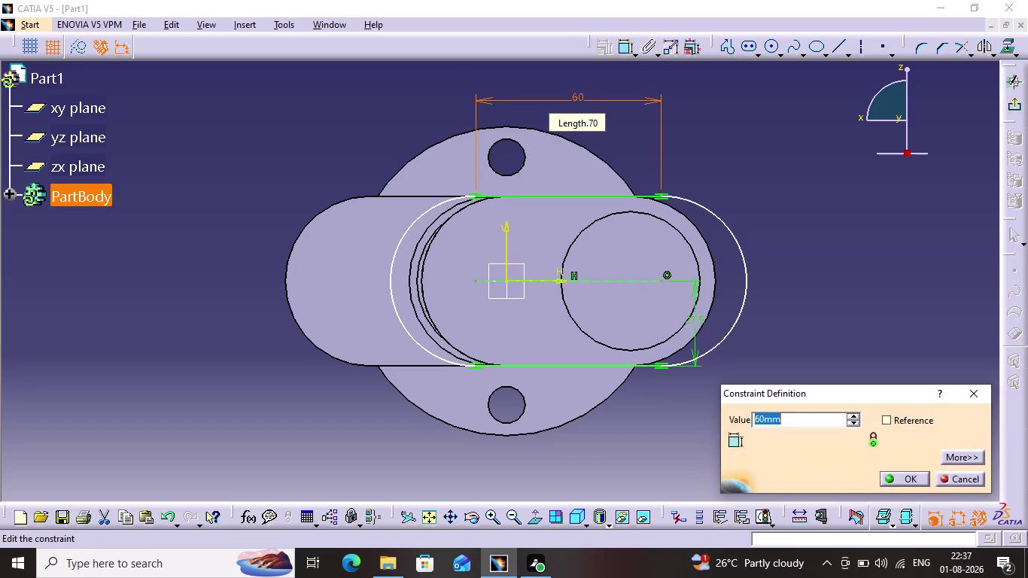
text(80)
key(Return)
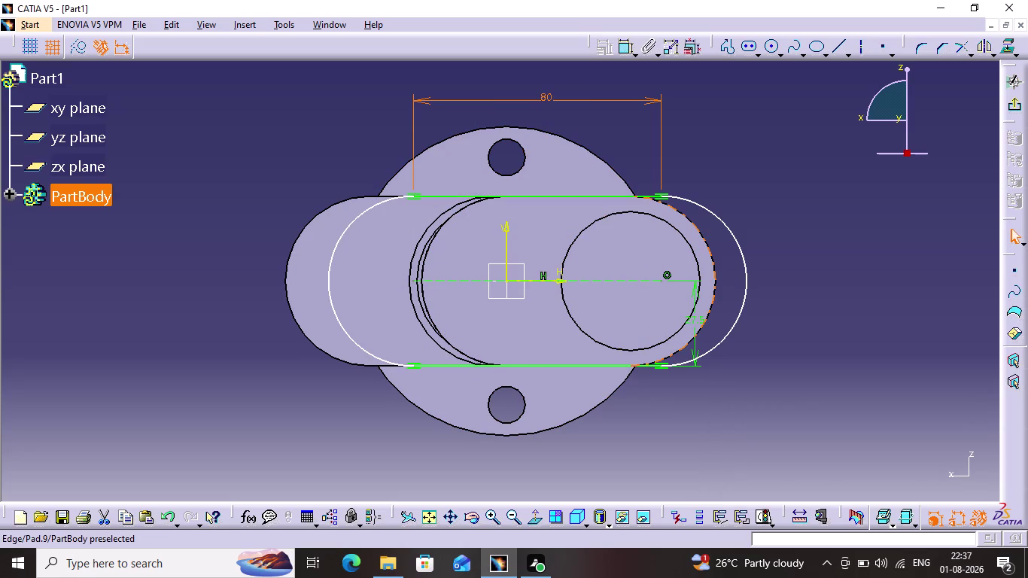
Make the profile's right arc concentric with the shaft circle, then exit the sketch.
click(727, 224)
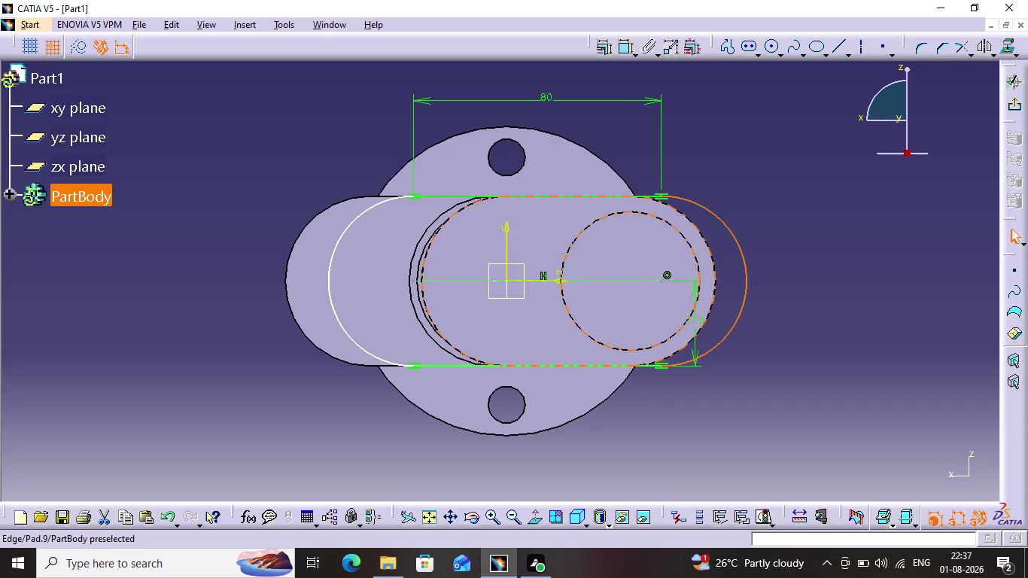
click(689, 251)
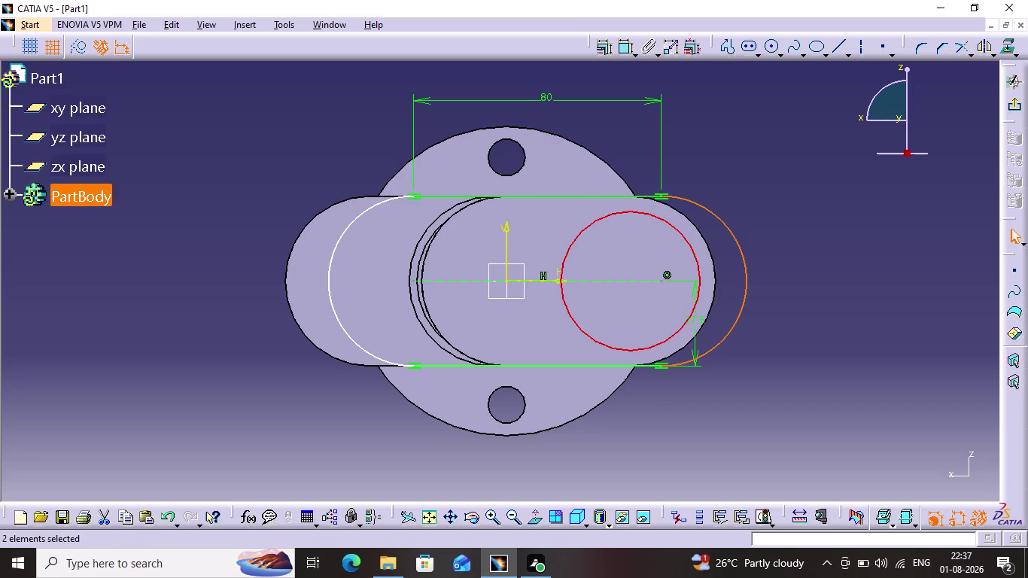
click(598, 47)
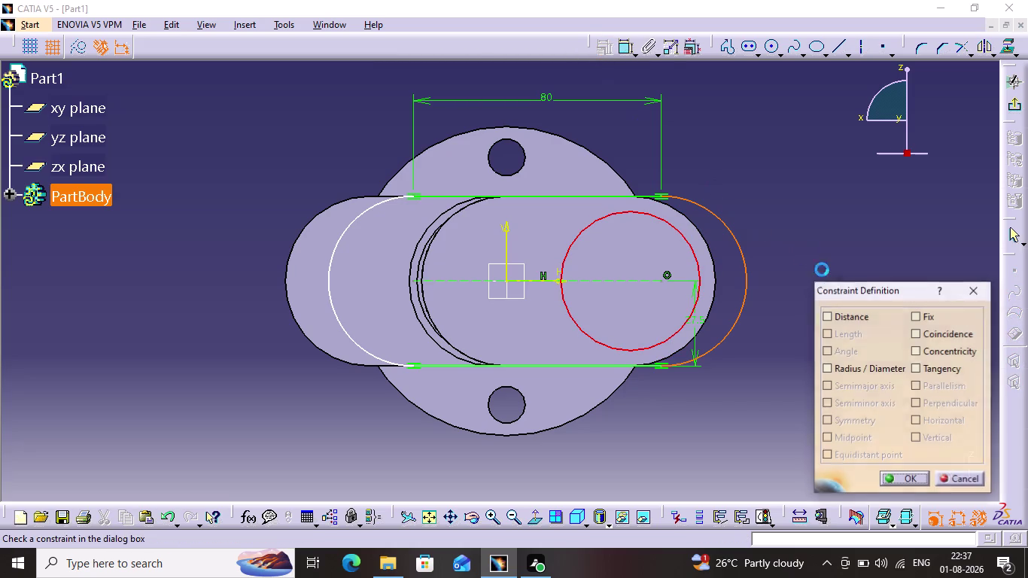
click(921, 360)
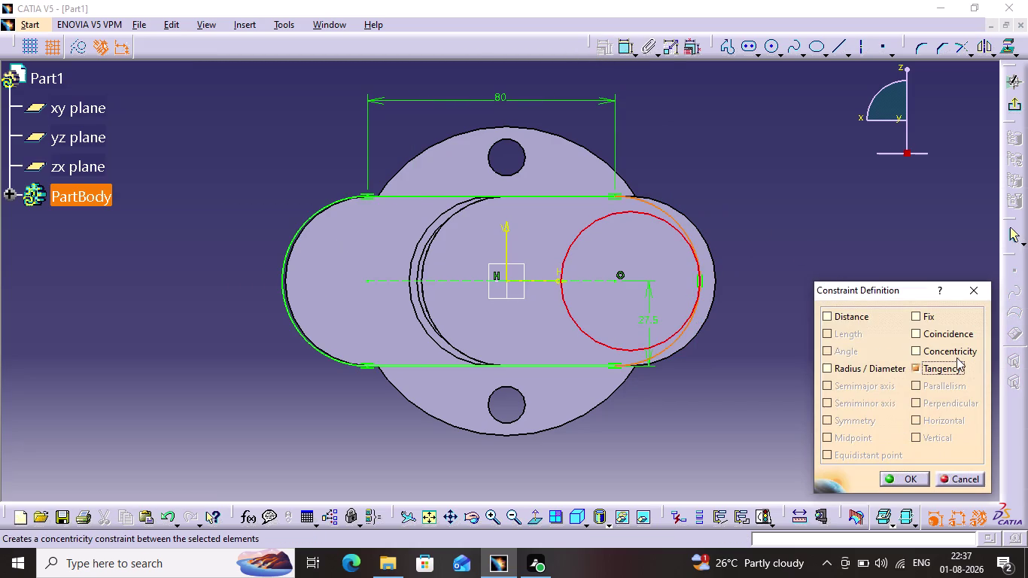
click(954, 350)
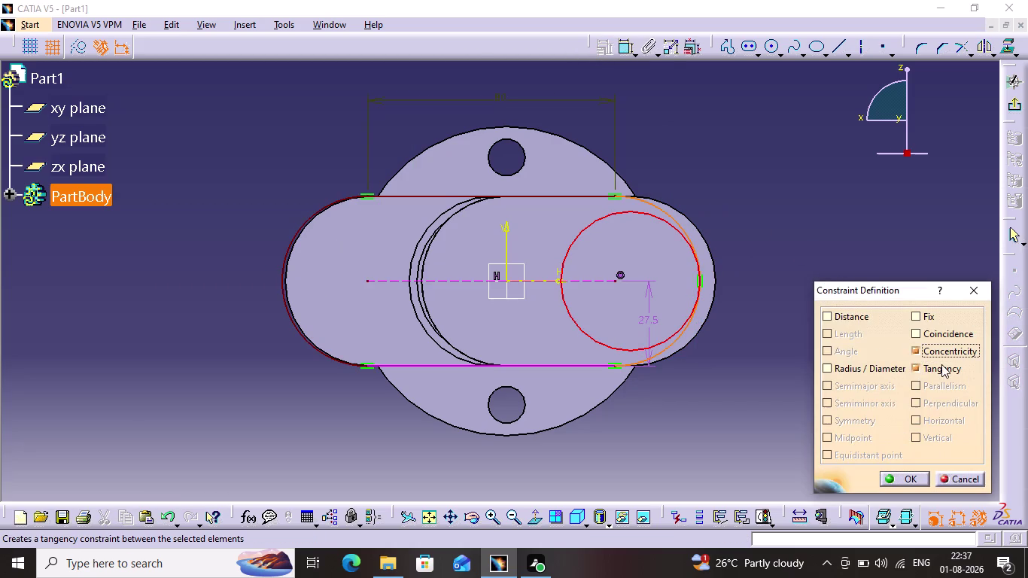
click(941, 368)
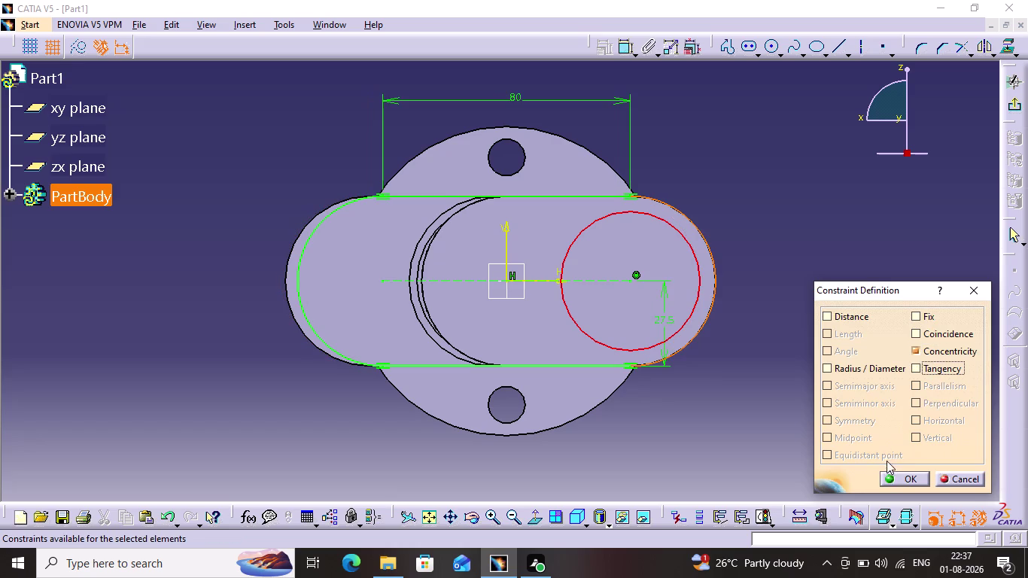
click(893, 475)
click(906, 263)
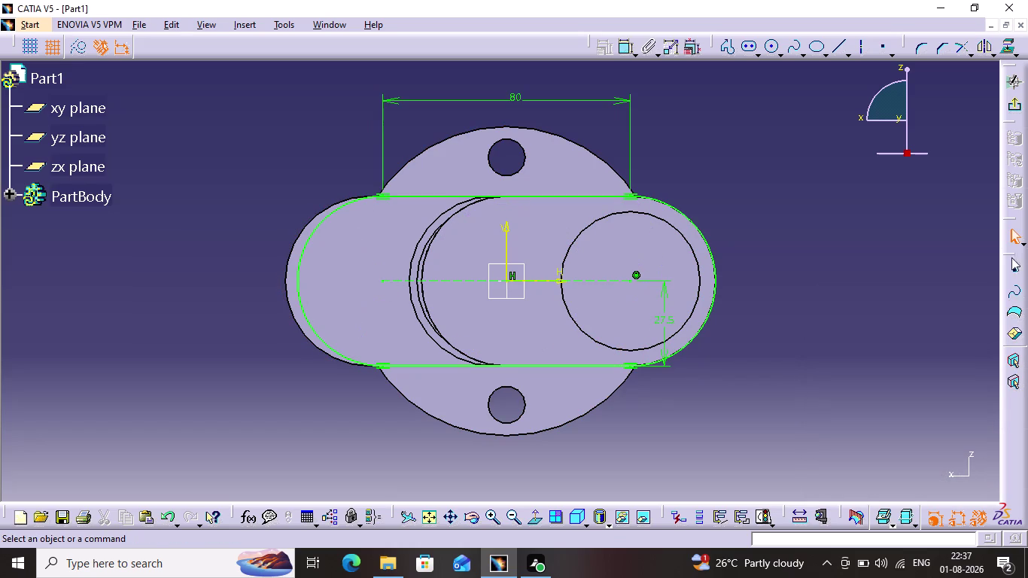
click(1011, 112)
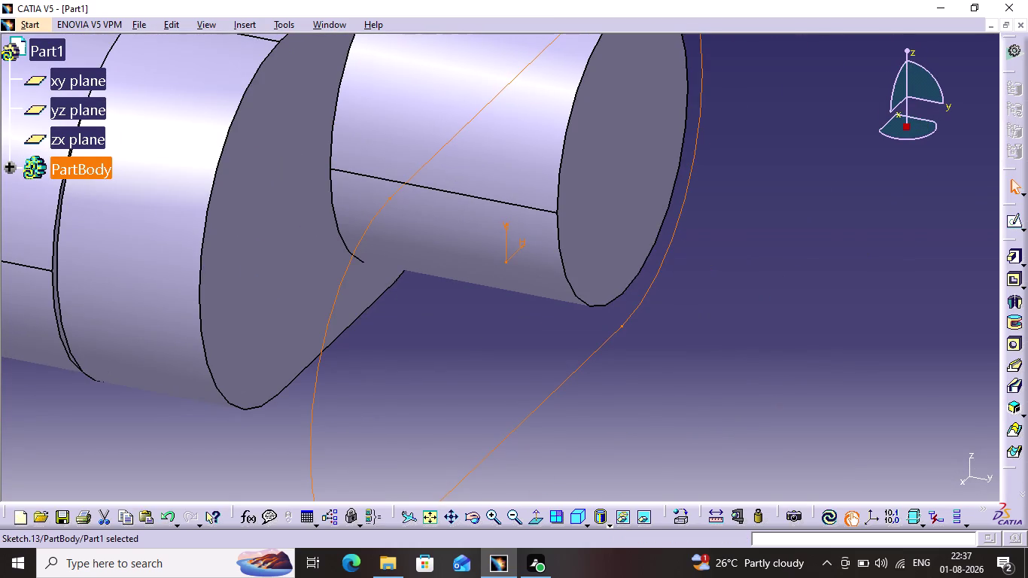
Pad the web sketch 25 mm and select the new web's flat end face.
click(1014, 249)
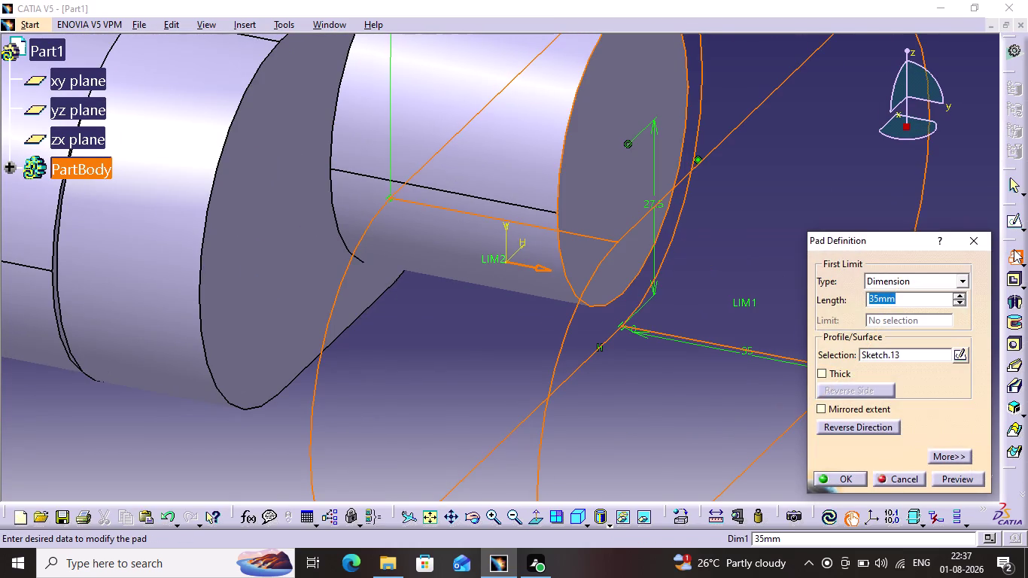
text(25)
key(Return)
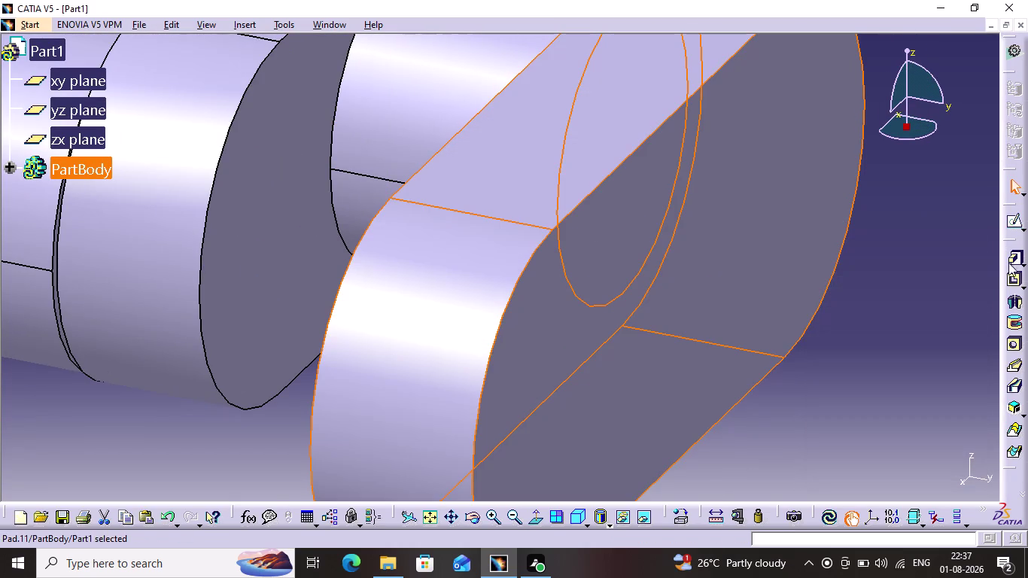
click(899, 356)
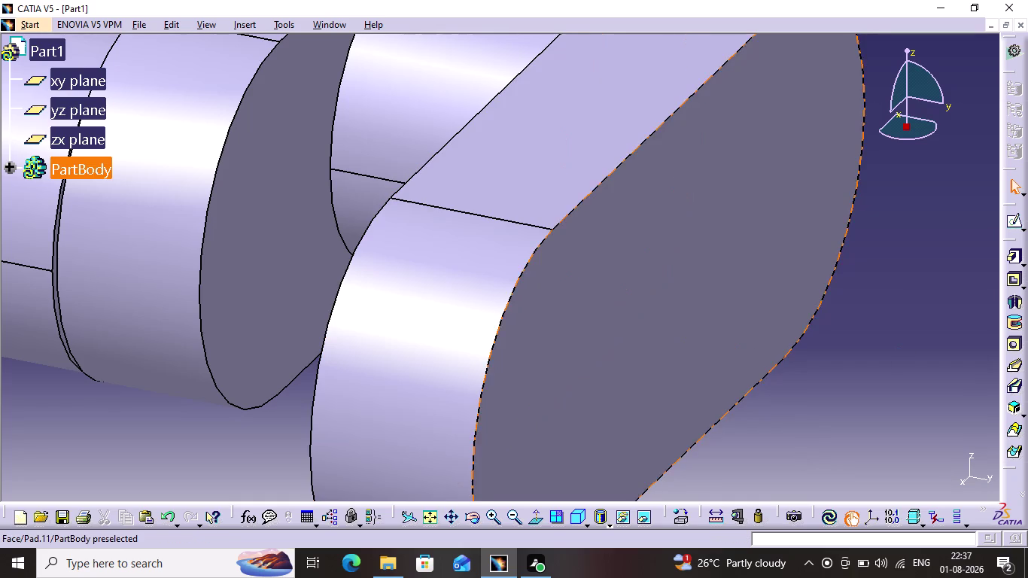
click(613, 421)
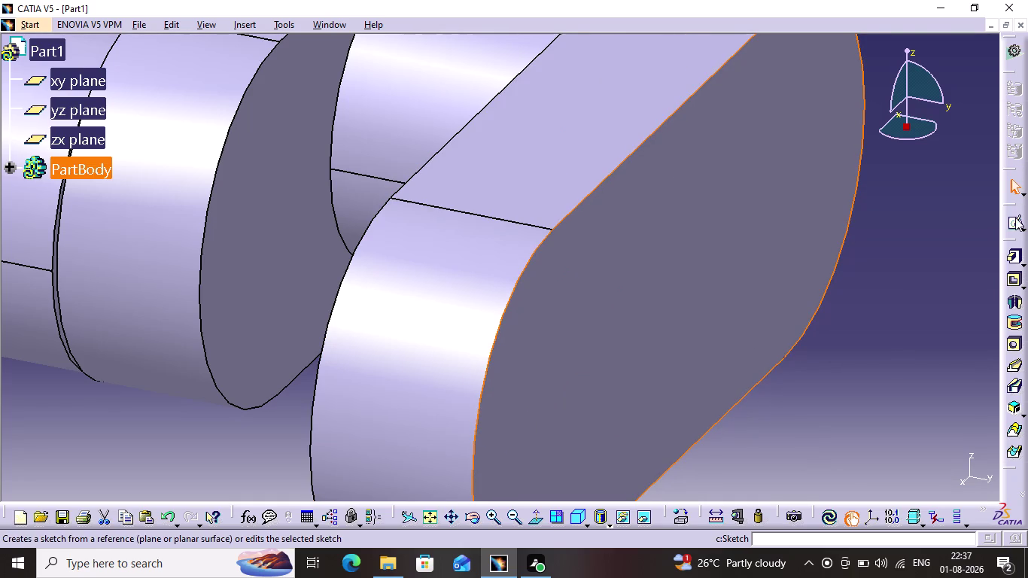
Sketch a circle on the web face and dimension it to 40 mm diameter.
click(1016, 218)
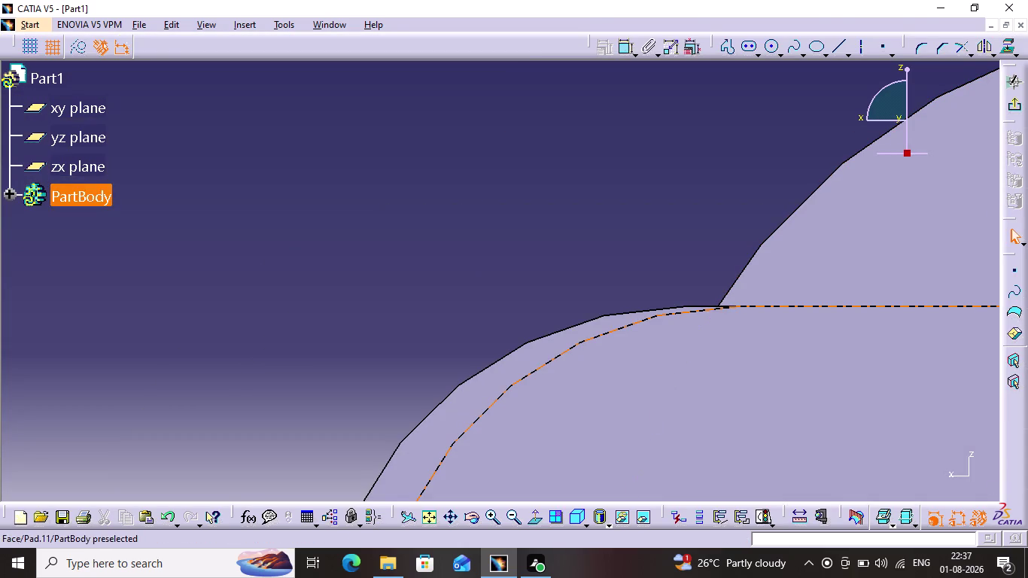
click(426, 514)
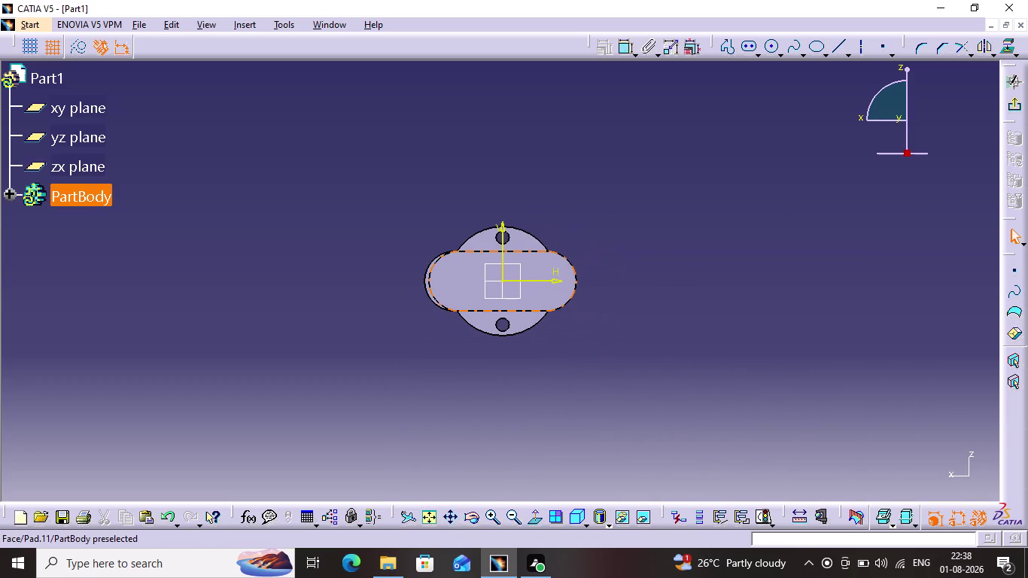
click(775, 42)
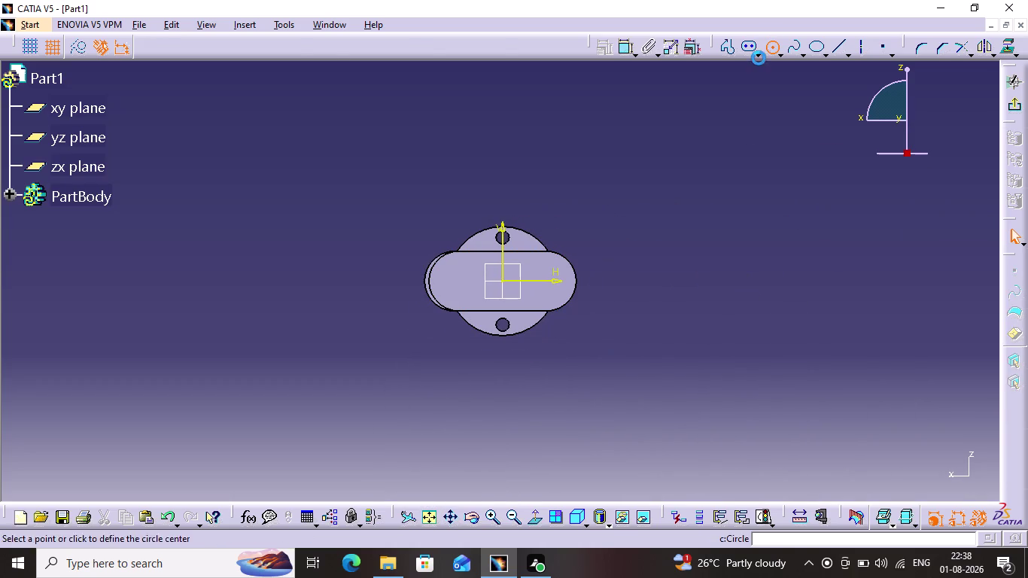
click(453, 279)
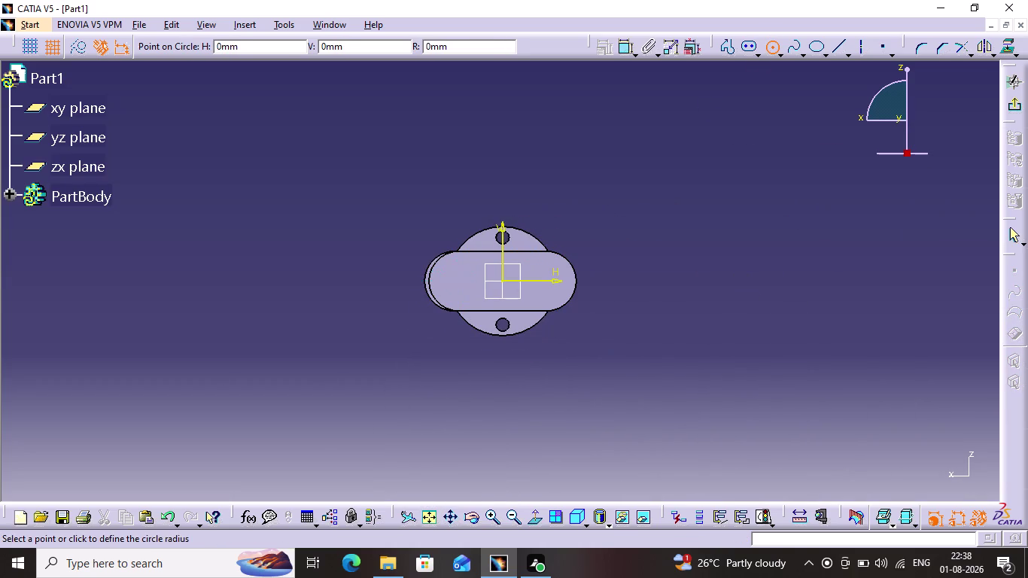
click(458, 325)
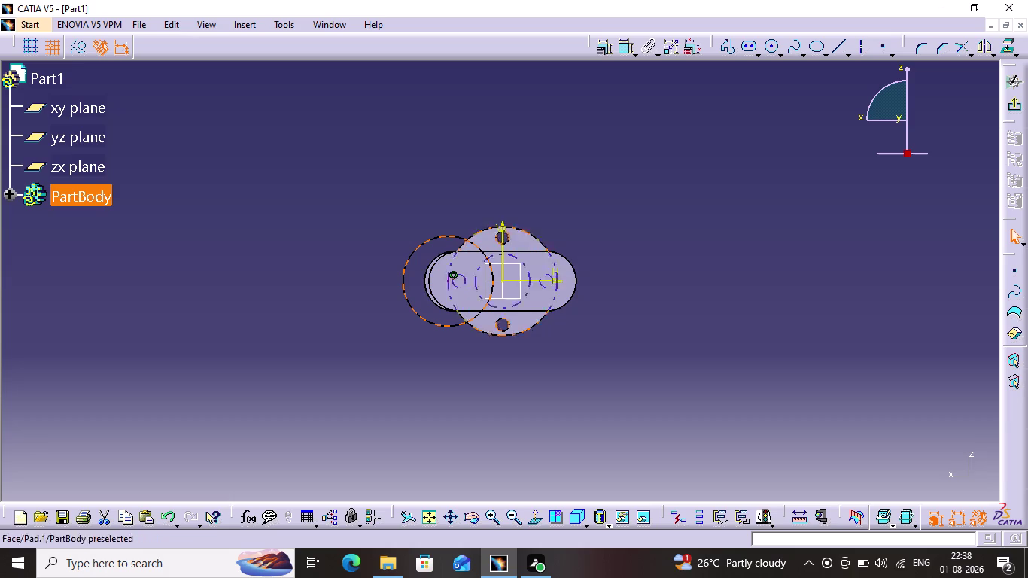
click(630, 54)
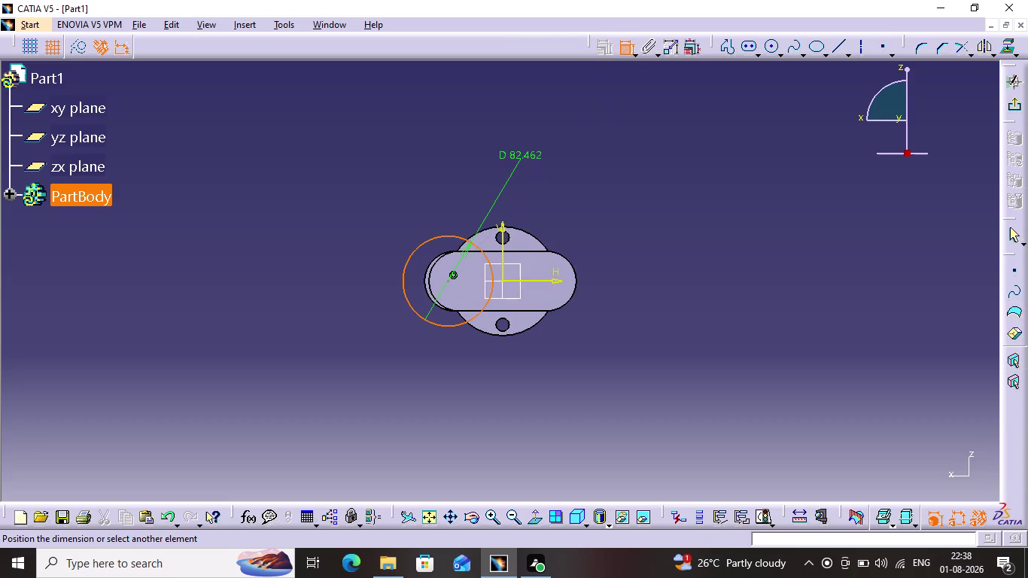
click(511, 157)
double_click(512, 154)
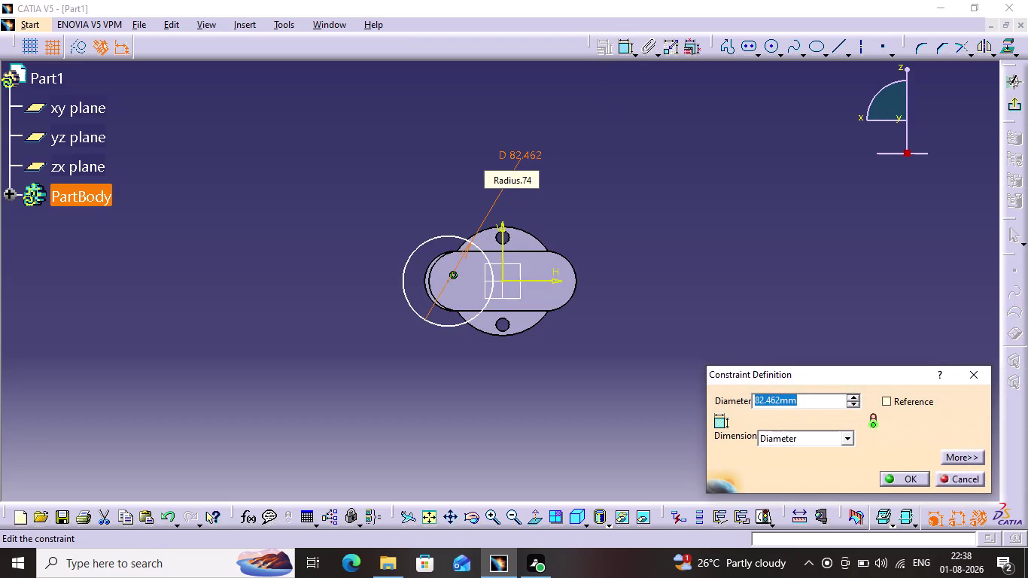
text(40)
key(Return)
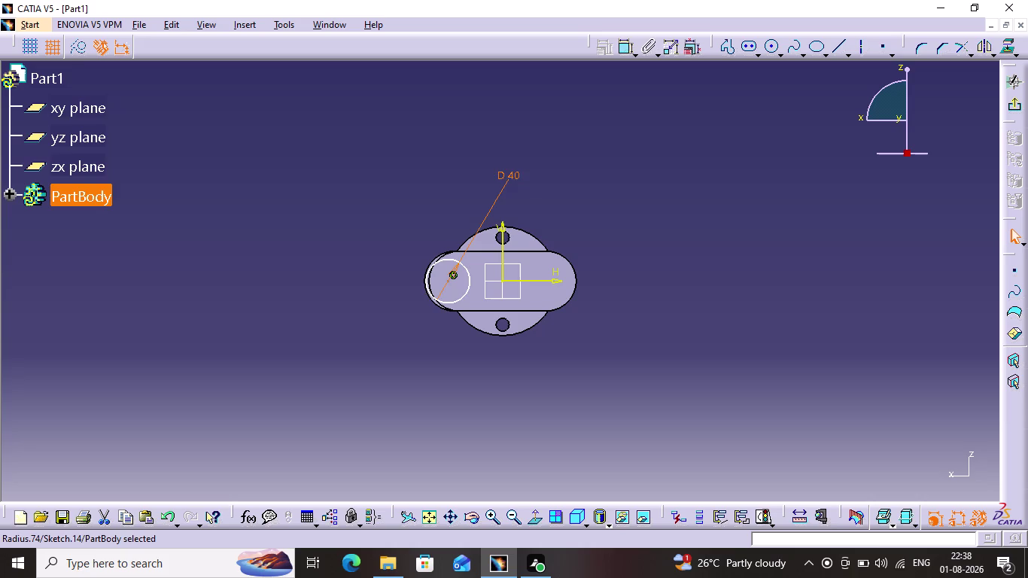
click(462, 268)
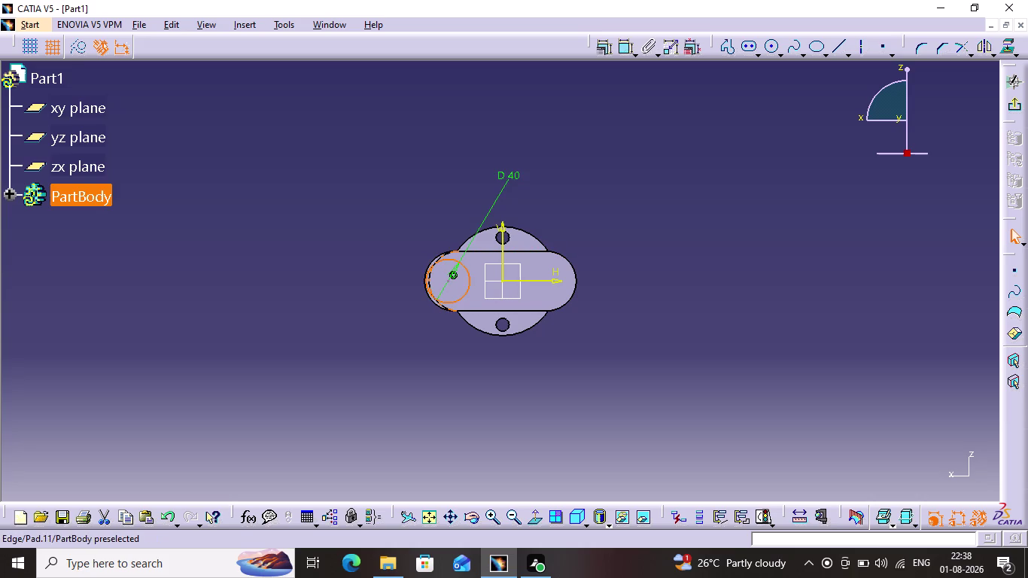
Constrain the 40 mm circle concentric with the web's rounded end and exit the sketch.
click(442, 257)
click(604, 54)
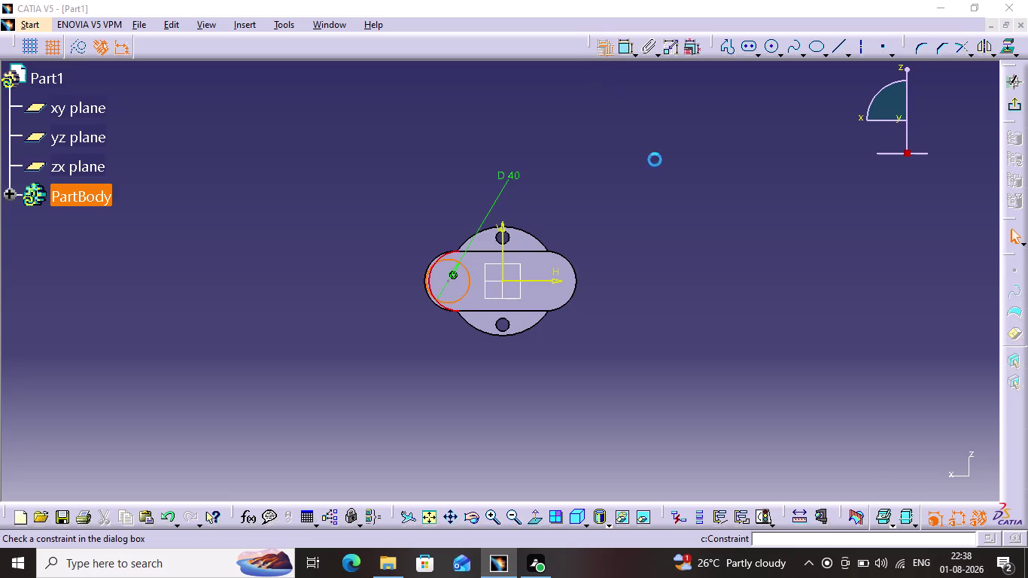
click(921, 348)
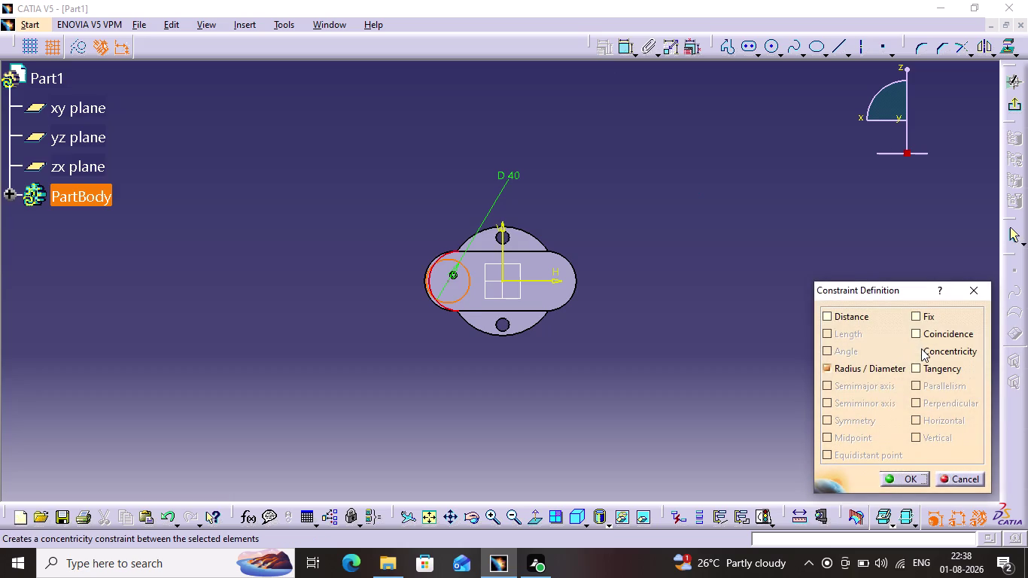
click(907, 474)
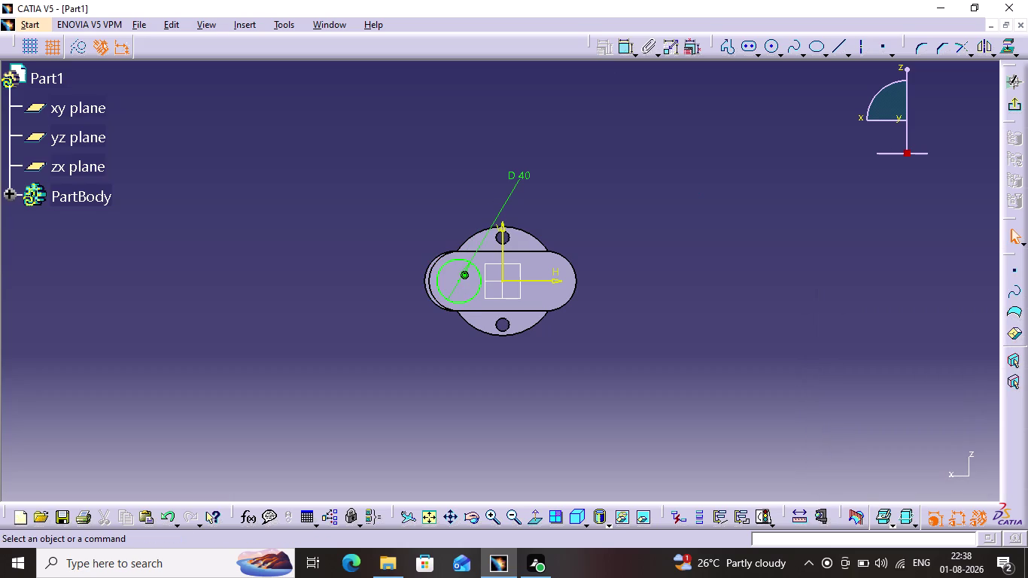
click(780, 368)
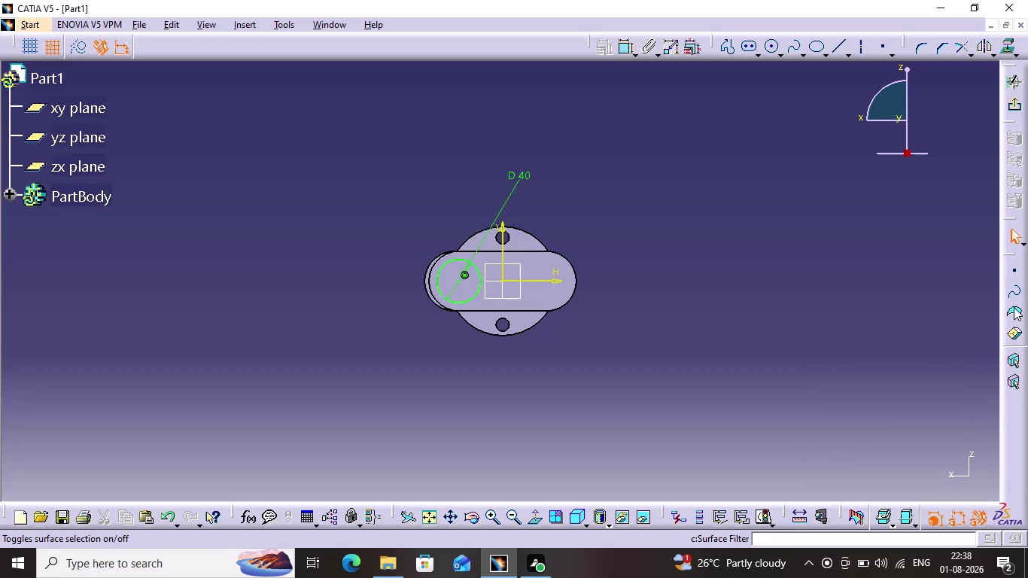
click(1012, 113)
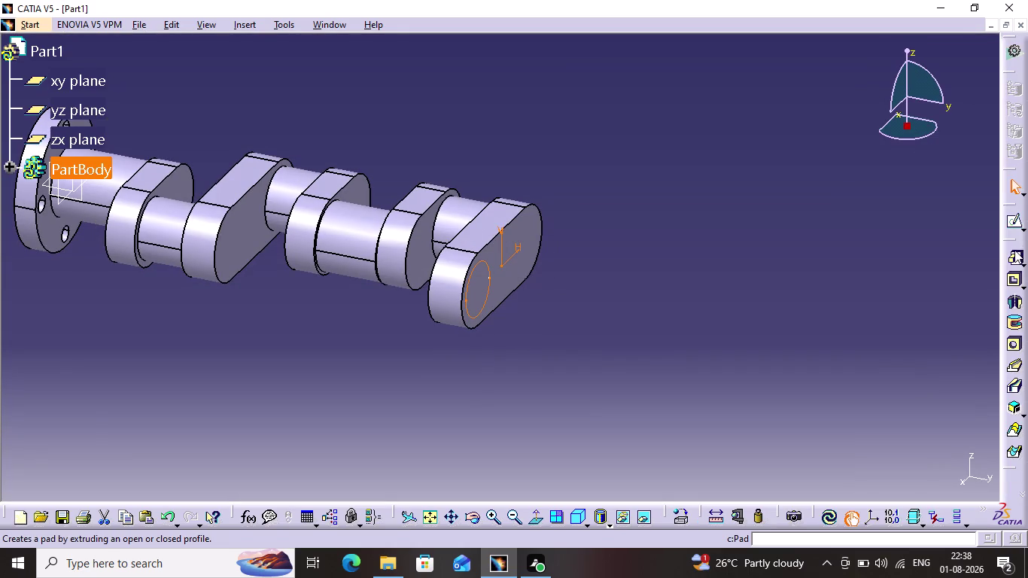
Pad the 40 mm circle sketch 35 mm into the final shaft stub.
click(1015, 250)
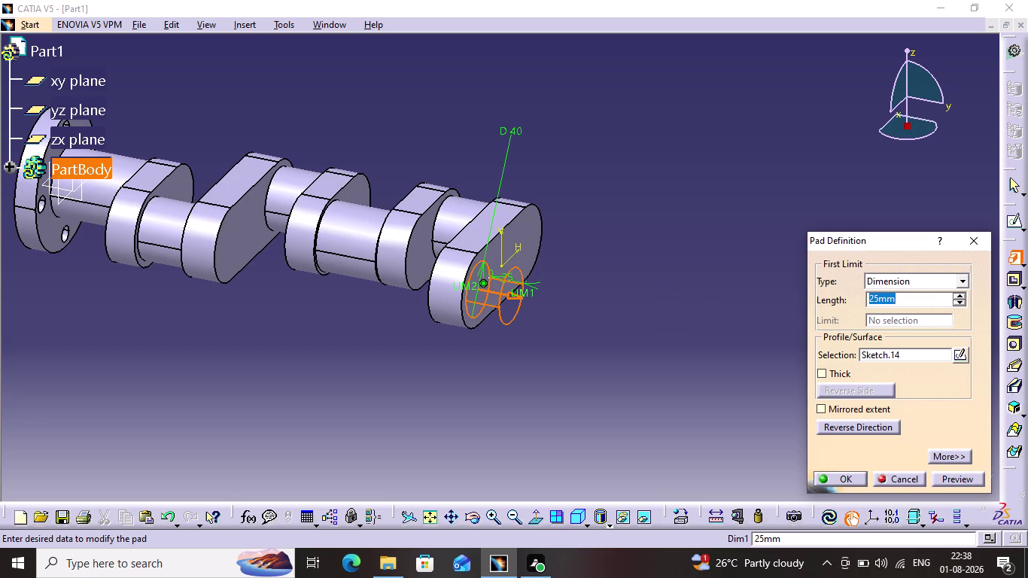
text(35)
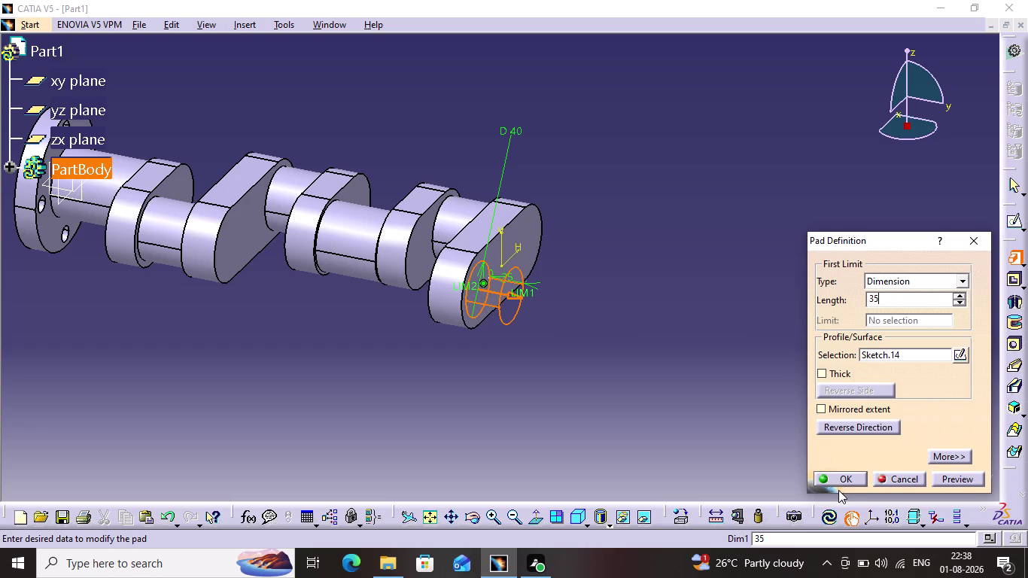
click(838, 482)
click(787, 447)
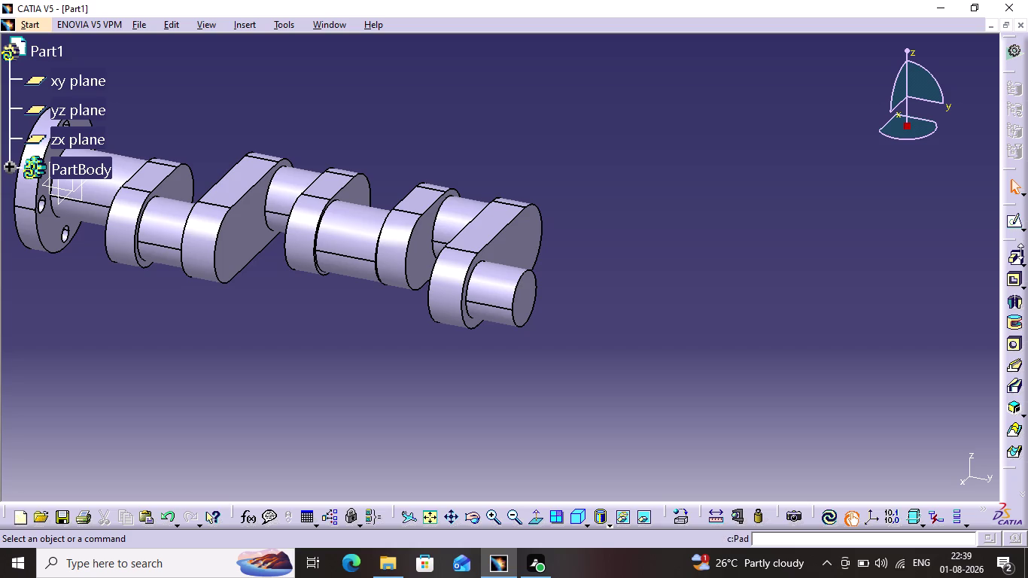
click(1016, 230)
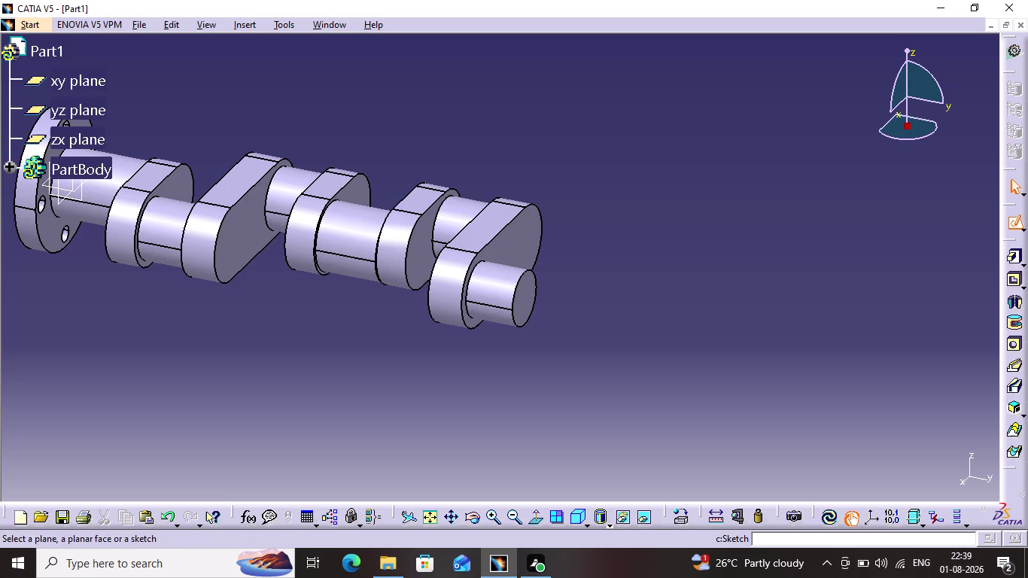
Draw an elongated slot profile on the shaft stub's end face.
click(525, 289)
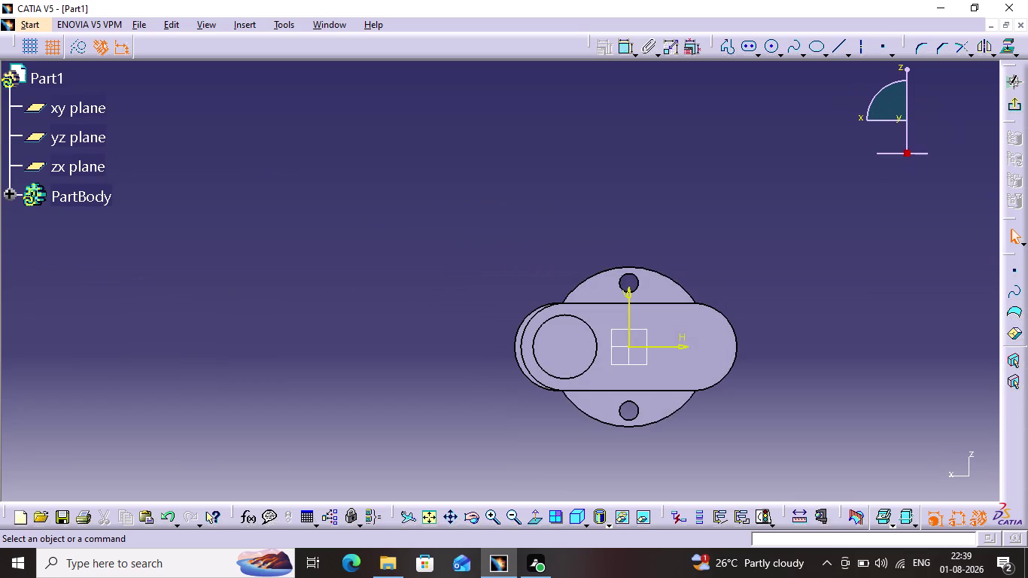
click(753, 54)
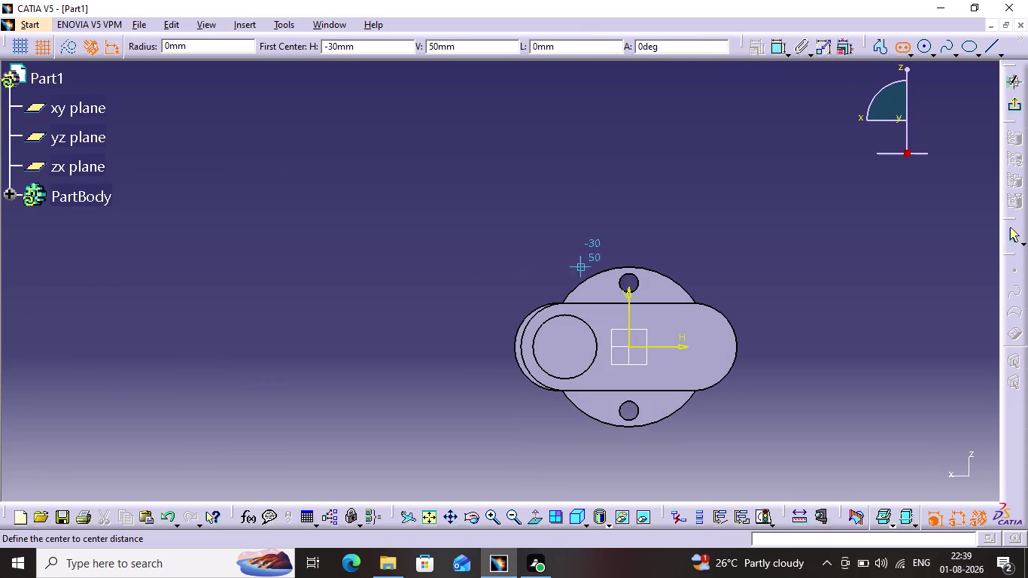
click(563, 347)
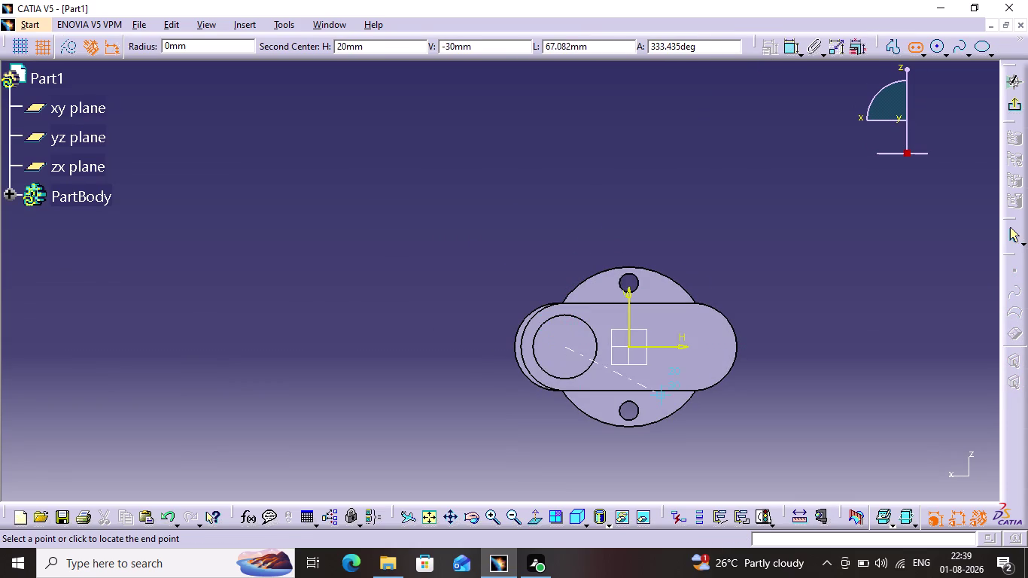
click(667, 348)
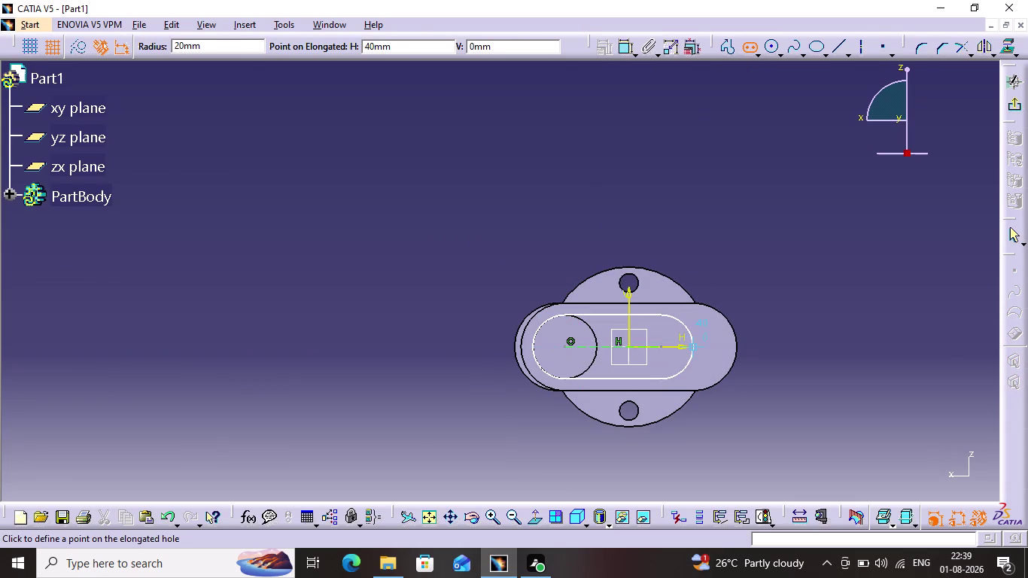
click(696, 340)
click(795, 290)
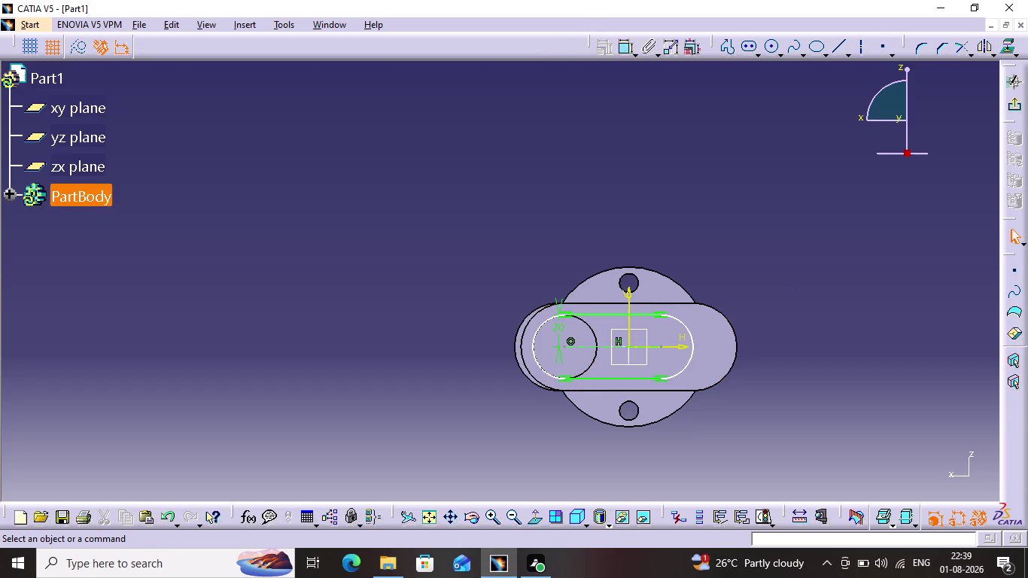
Set the slot's offset dimension to 27.5.
double_click(558, 329)
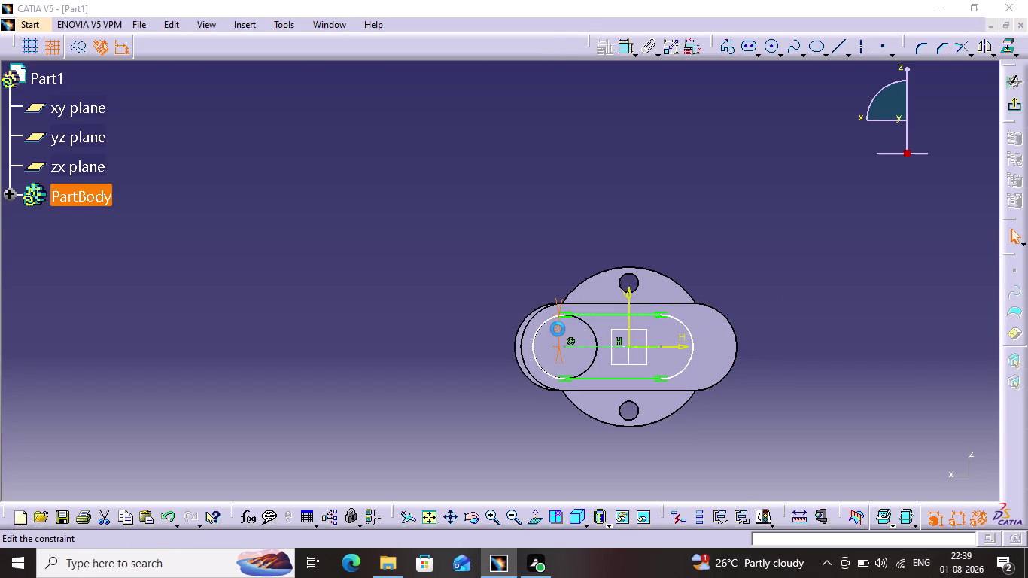
key(2)
key(7)
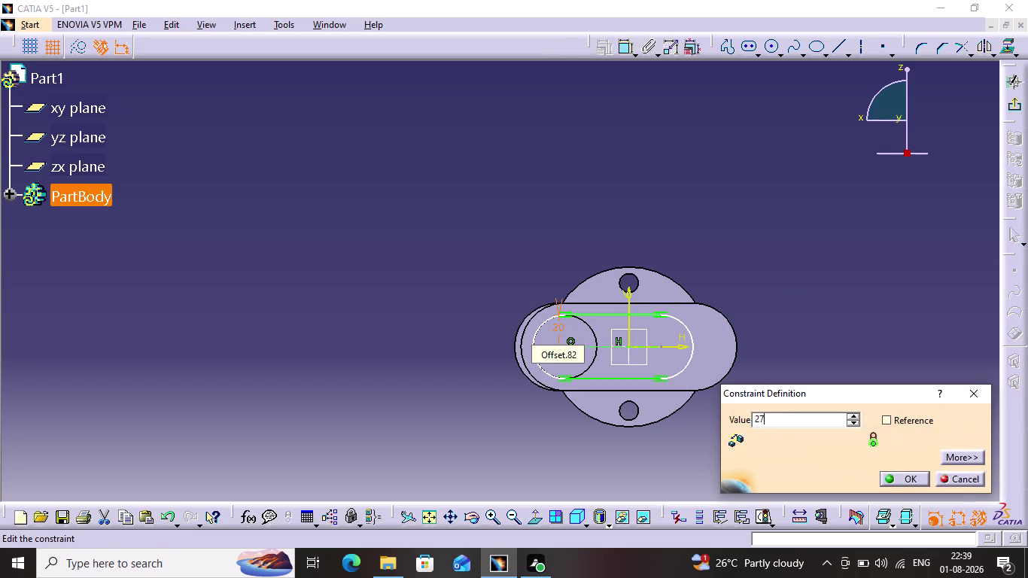
key(period)
key(5)
key(Return)
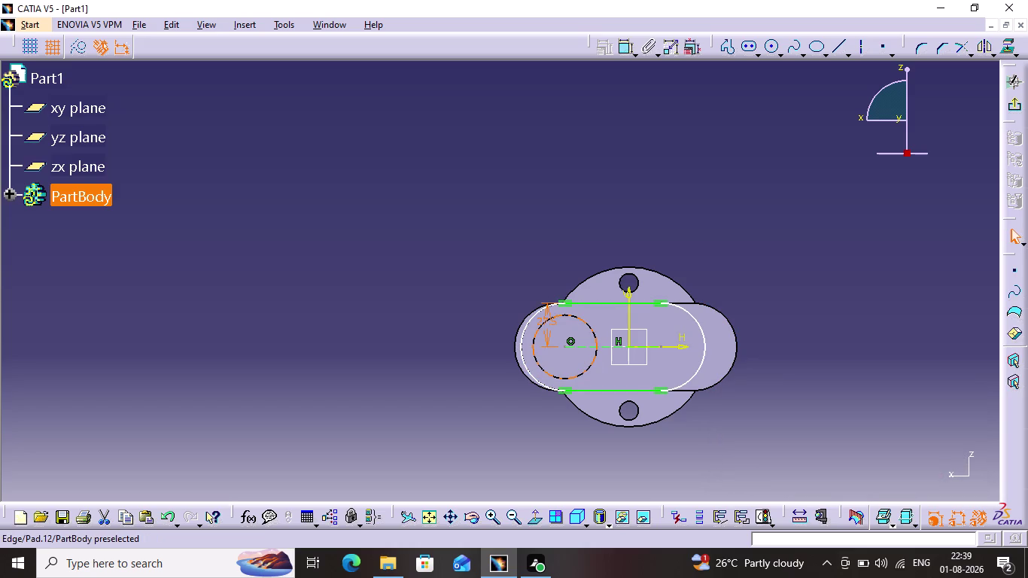
Make the slot's end arc concentric with the shaft stub's circular edge.
click(537, 331)
click(526, 336)
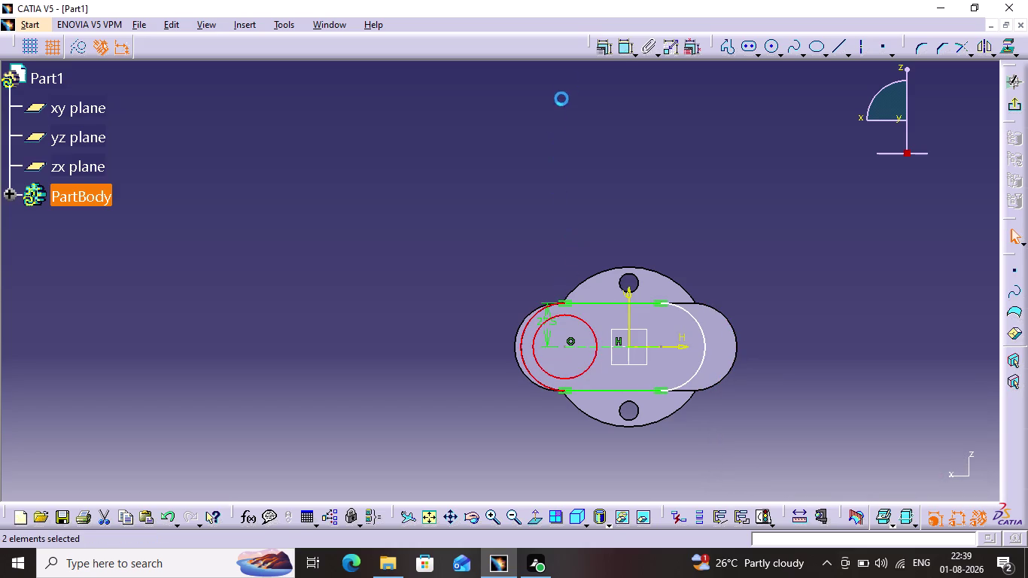
click(602, 51)
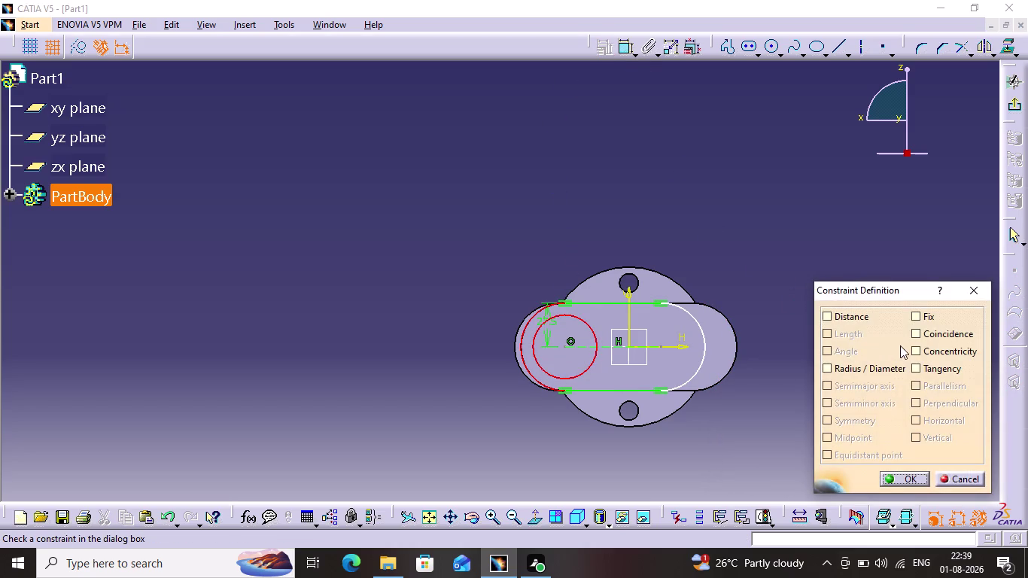
click(911, 348)
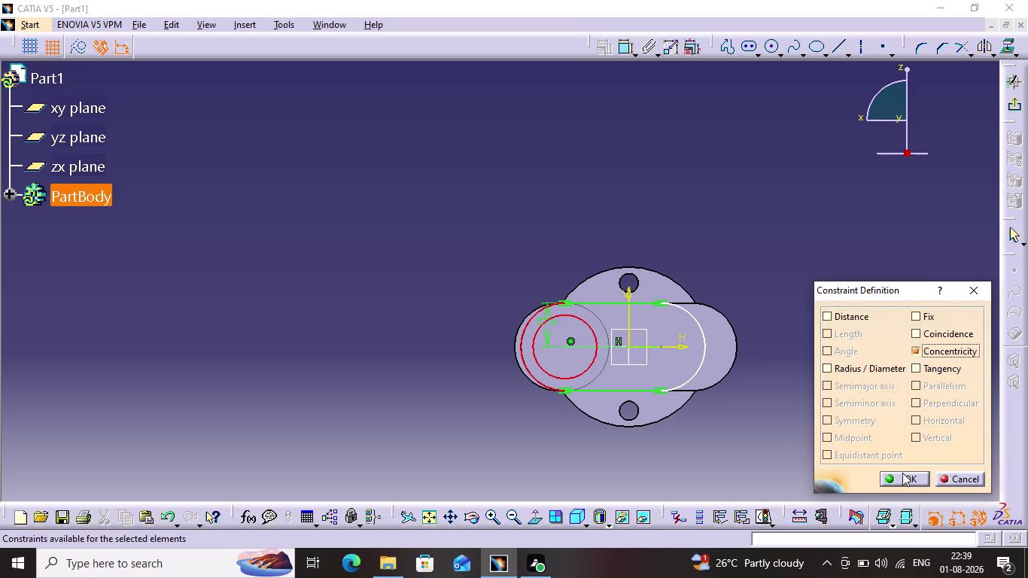
click(902, 473)
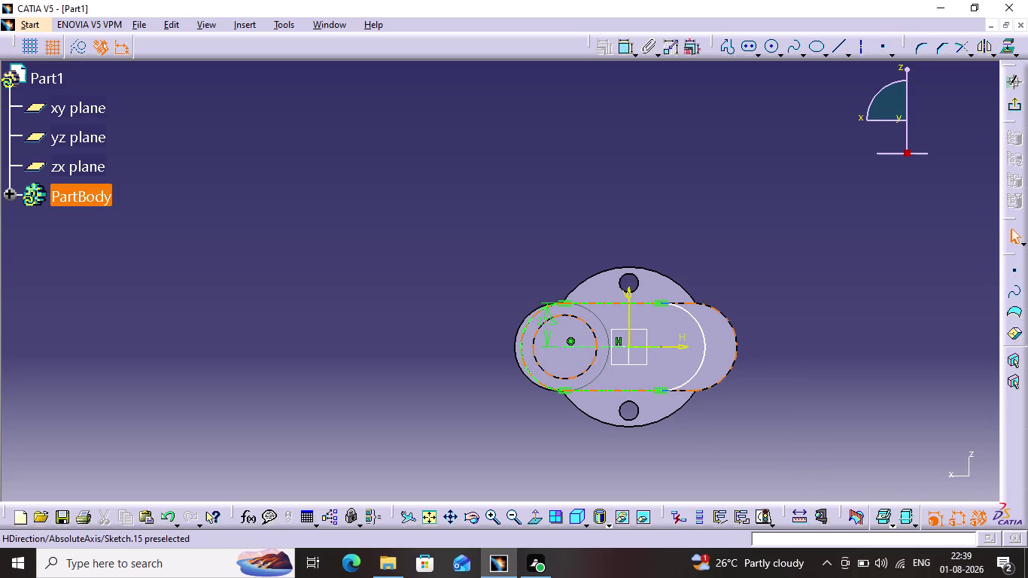
Dimension the slot's straight edge to 40 mm and exit the sketch.
click(639, 301)
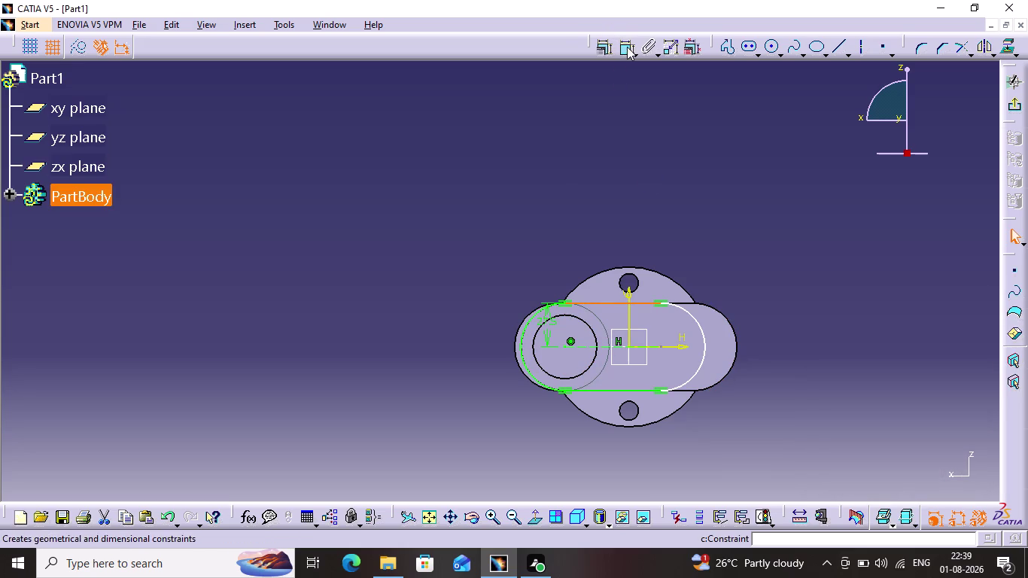
click(627, 46)
triple_click(614, 164)
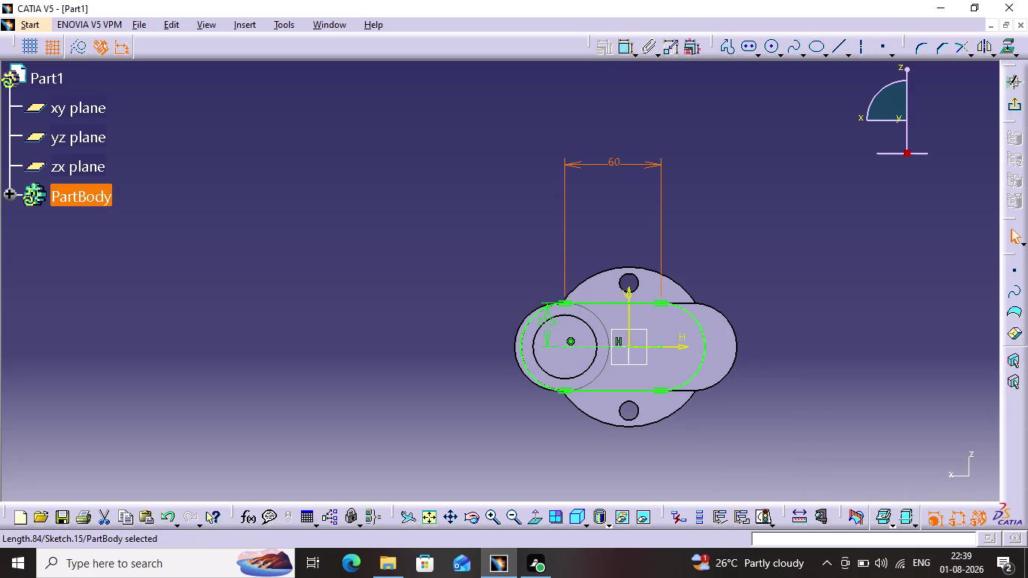
text(4)
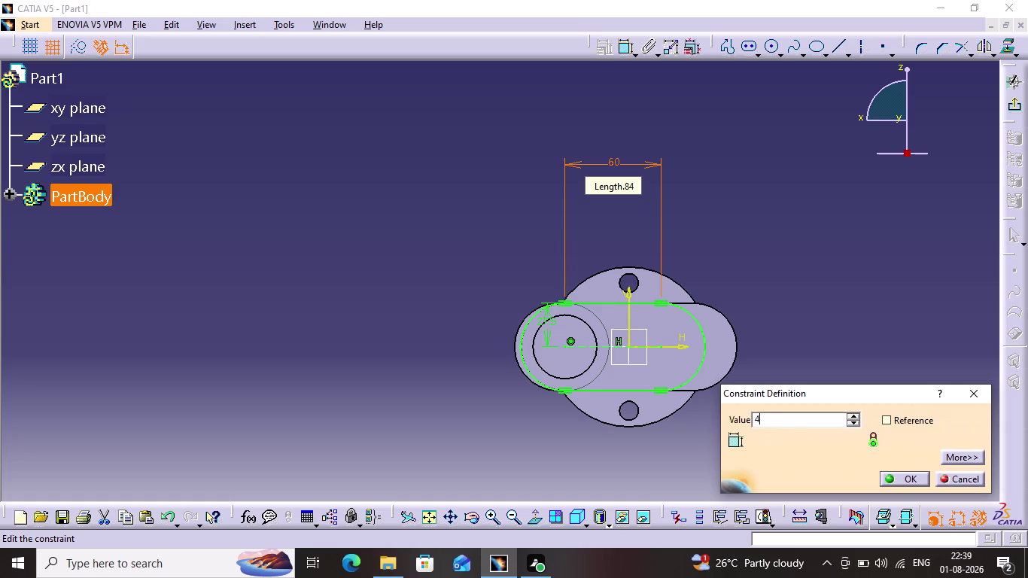
text(0)
key(Return)
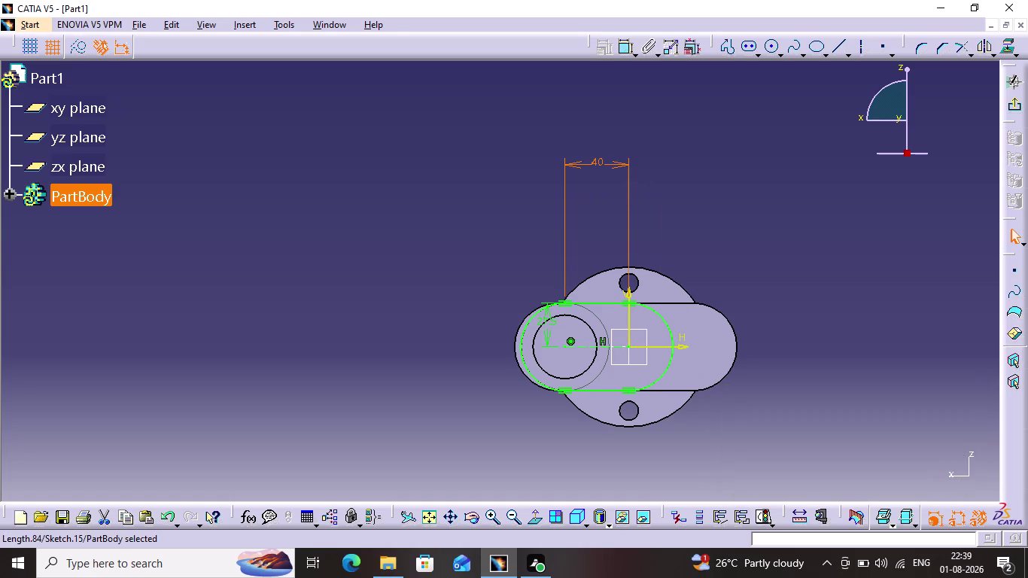
click(1013, 103)
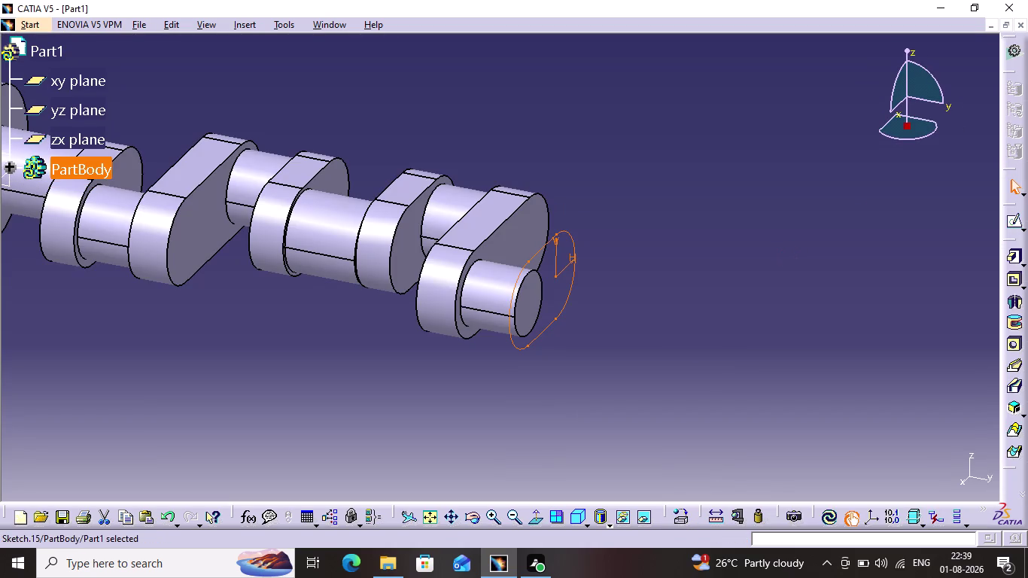
Extrude the 40 mm oval sketch 22 mm into the end web.
click(1009, 254)
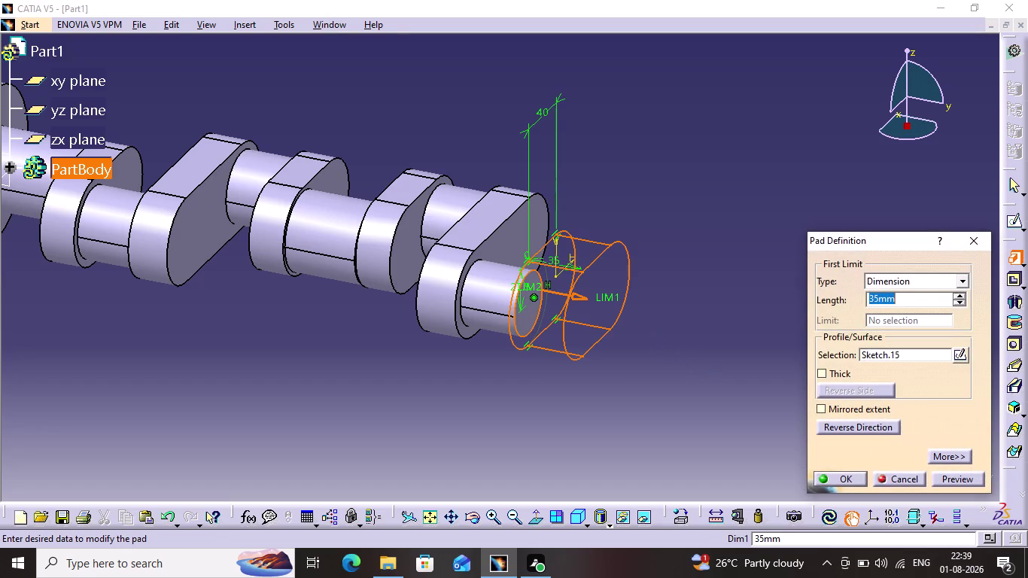
text(22)
key(Return)
click(828, 384)
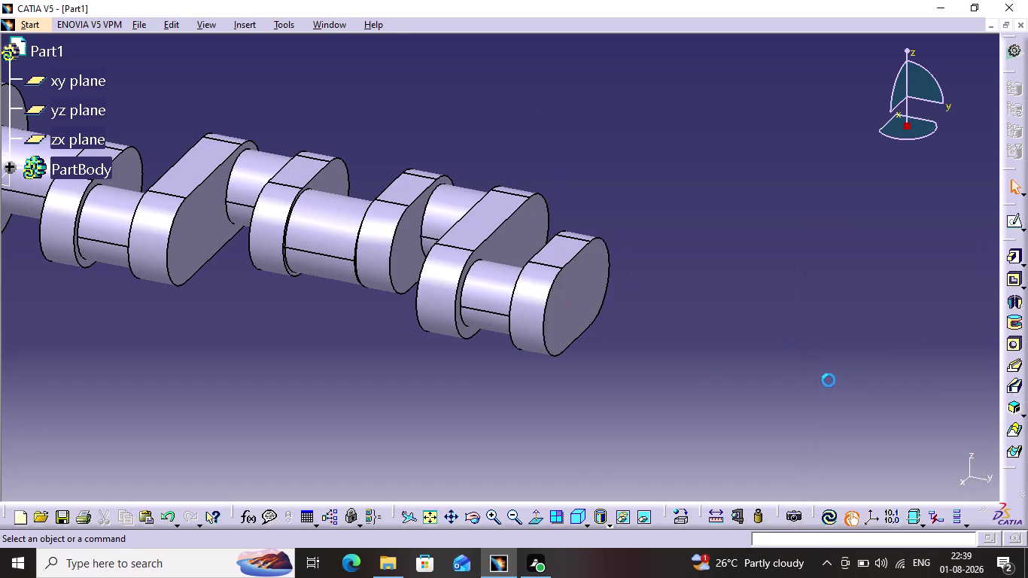